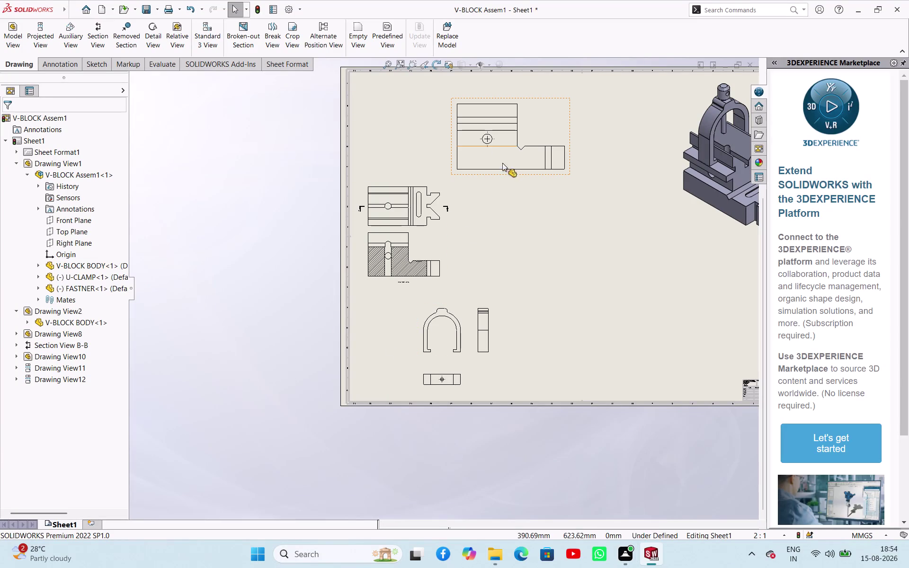
Move the top view to the upper left and adjust the section view below it.
drag(569, 176, 472, 157)
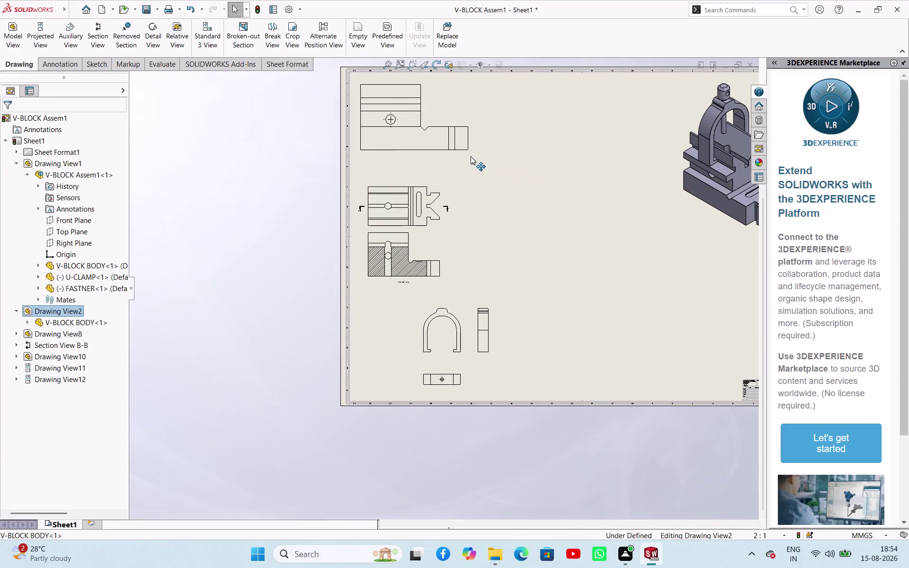
drag(471, 156, 465, 154)
drag(443, 282, 450, 267)
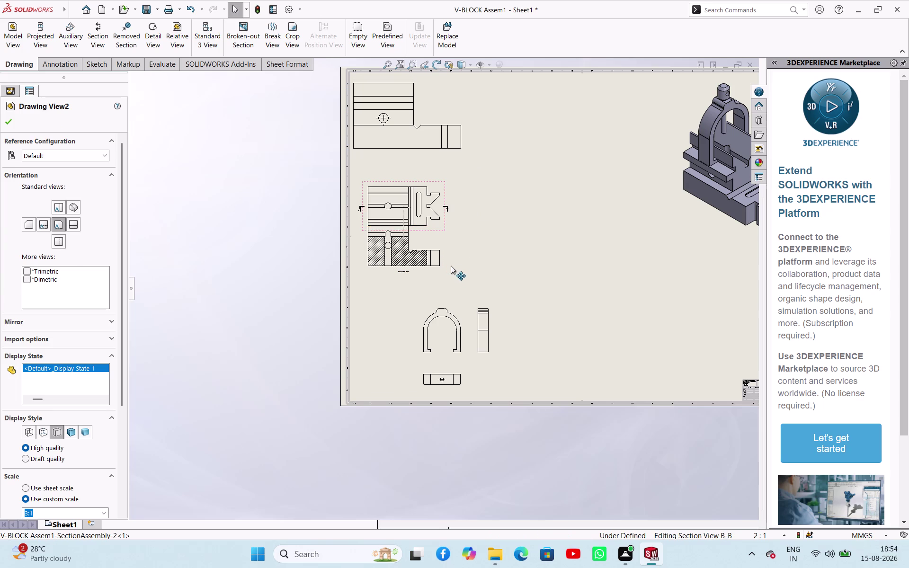
drag(450, 268, 450, 286)
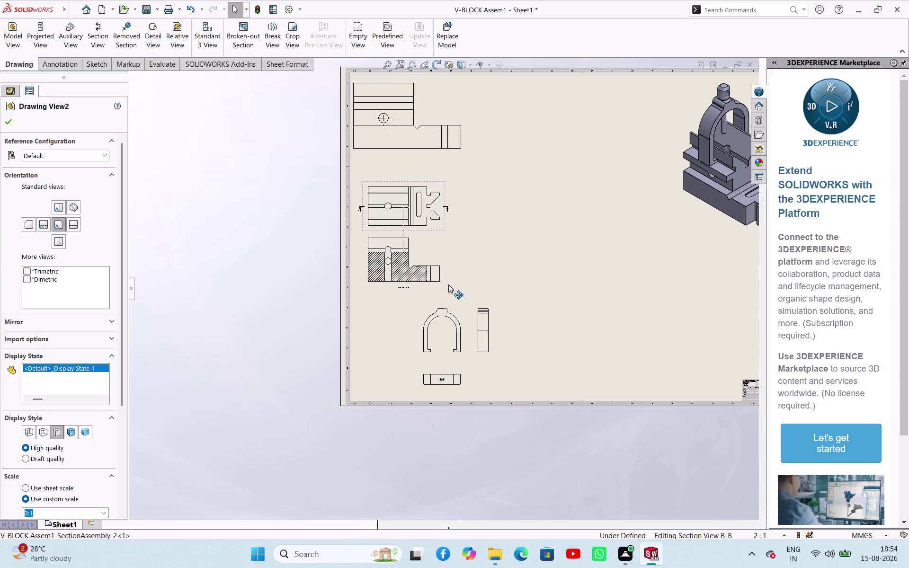
drag(449, 286, 448, 282)
drag(445, 224, 444, 218)
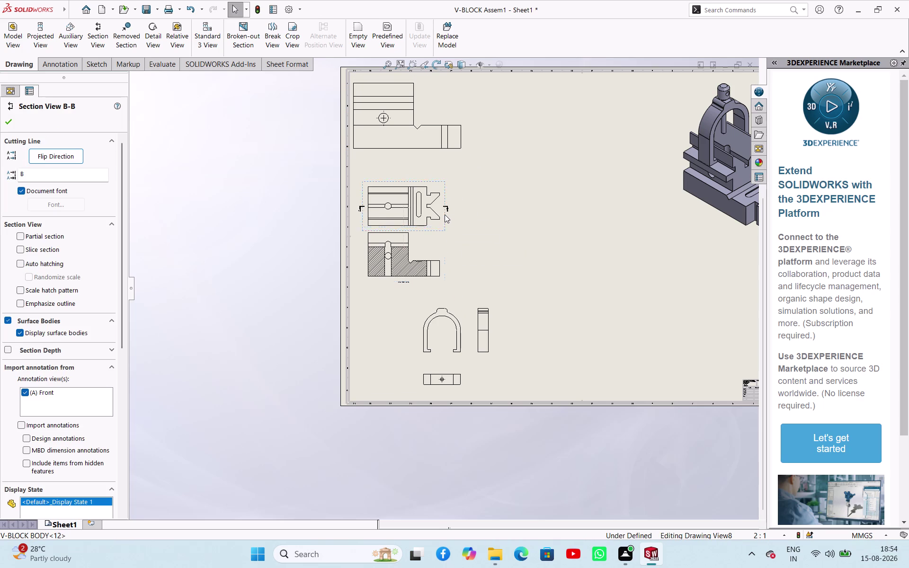
Stack the bracketed and section views under the top view in an aligned left column.
drag(444, 217, 443, 190)
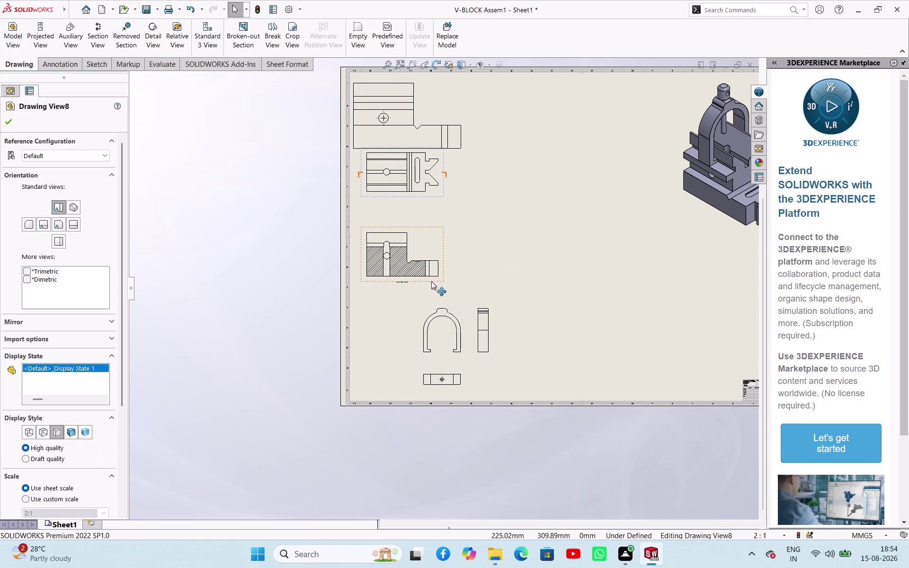
drag(445, 280, 441, 249)
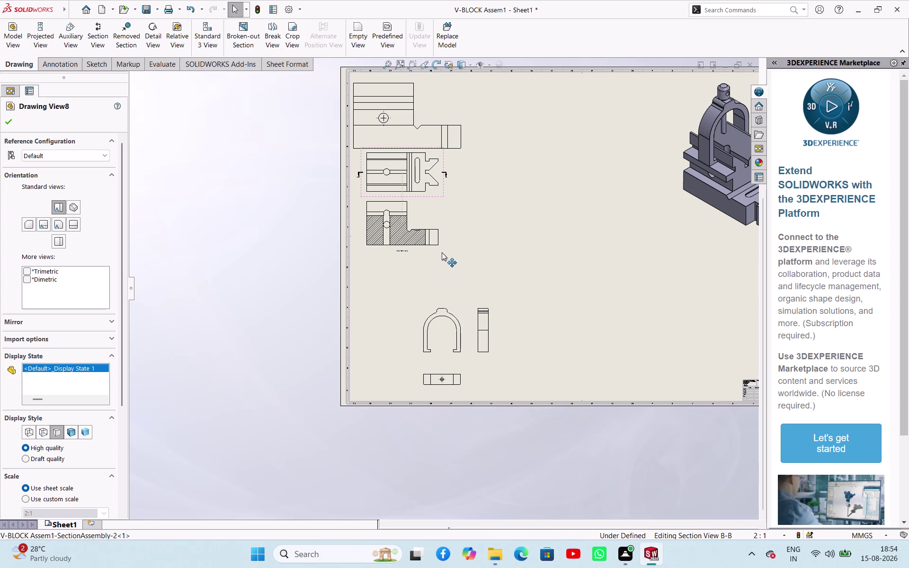
drag(442, 248, 443, 254)
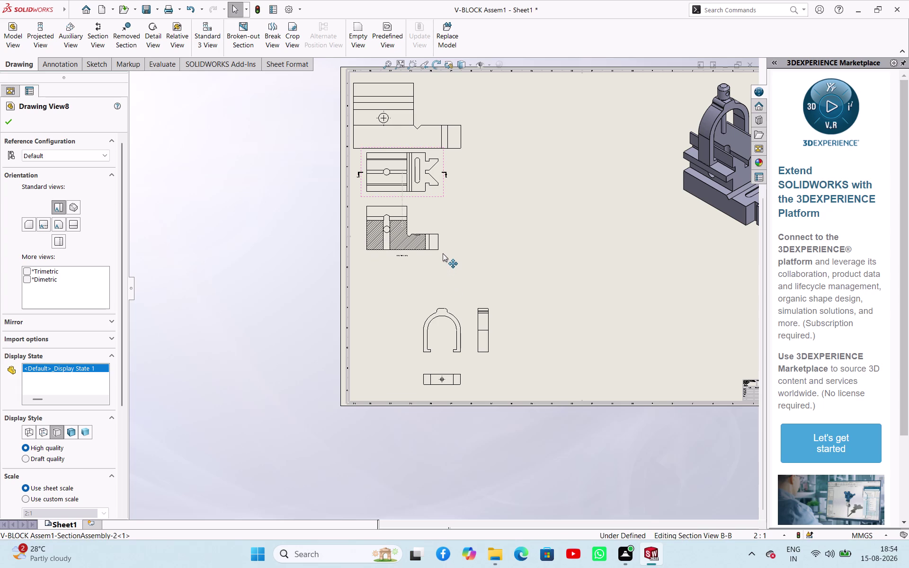
drag(442, 254, 442, 253)
drag(447, 195, 440, 191)
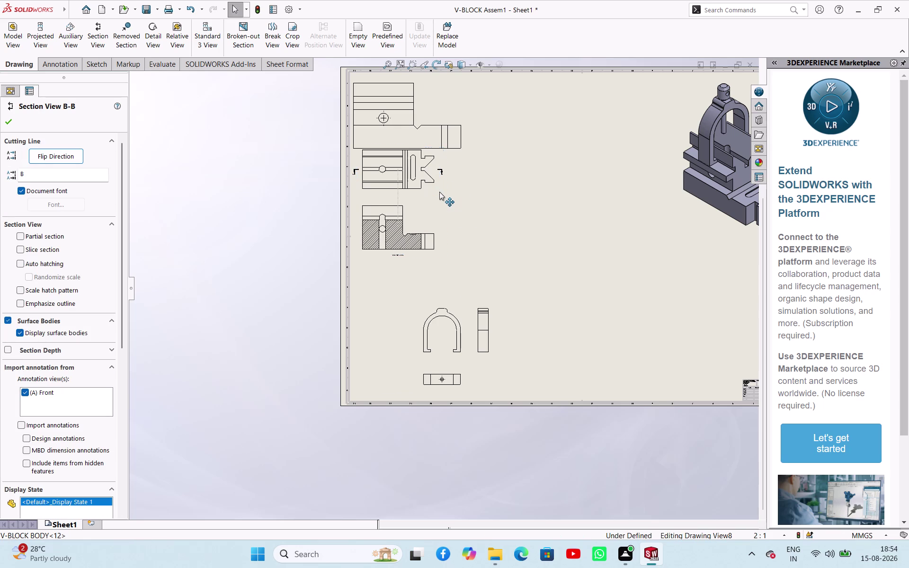
drag(441, 192, 435, 194)
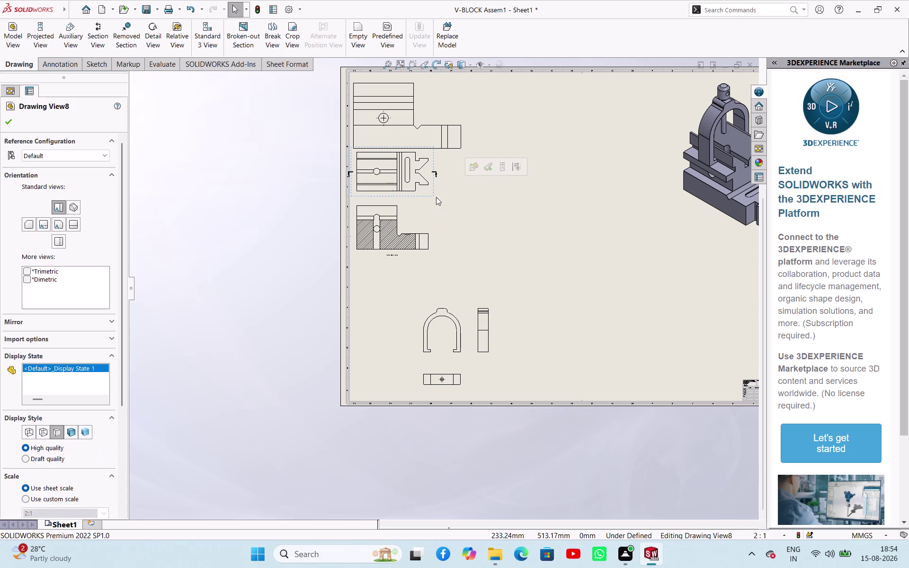
drag(436, 191, 446, 190)
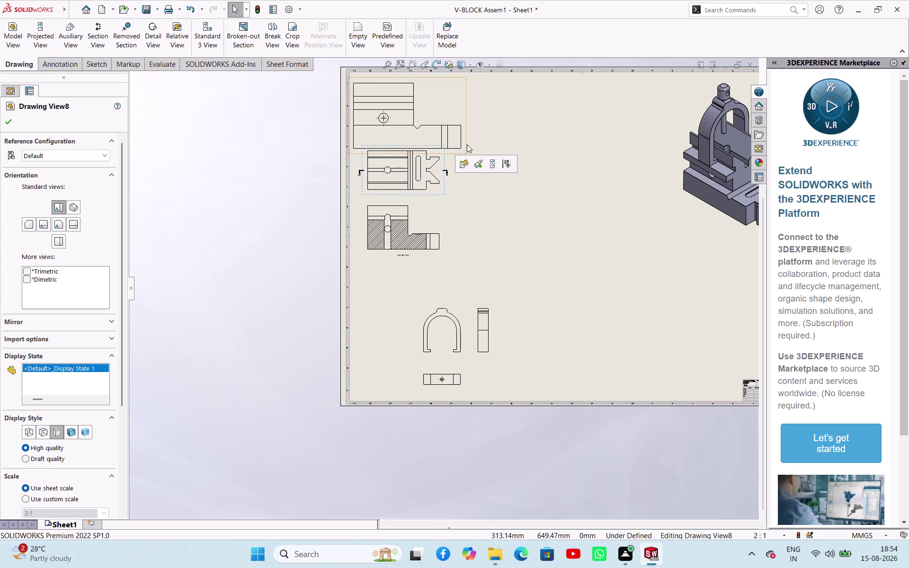
drag(467, 144, 481, 141)
drag(463, 356, 462, 351)
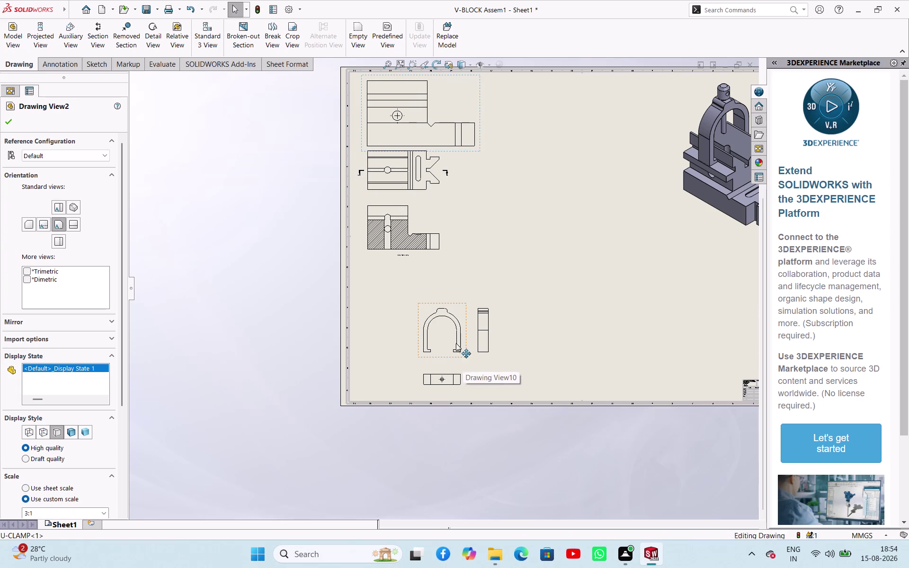
Move the U-clamp front, bottom and side views up beneath the section view.
drag(462, 351, 410, 310)
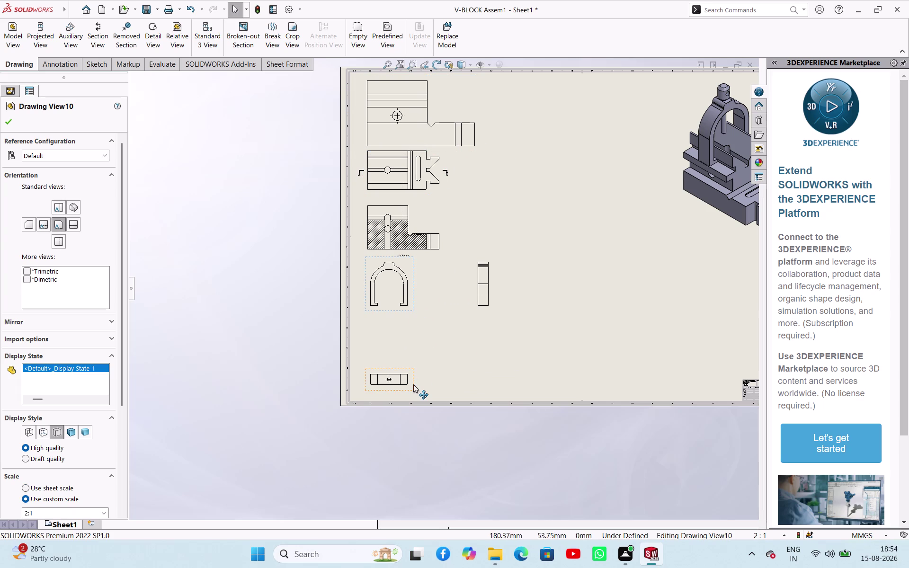
drag(414, 384, 422, 331)
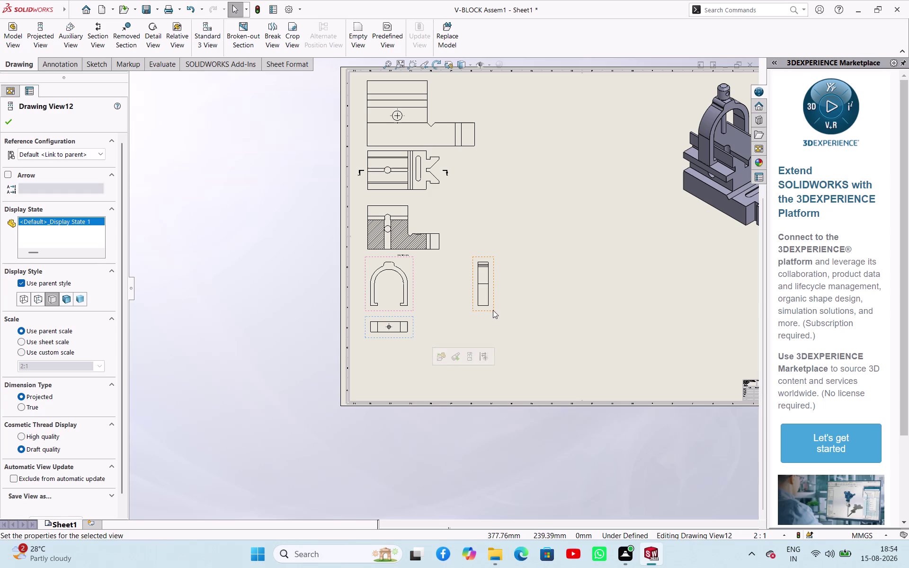
drag(493, 310, 439, 314)
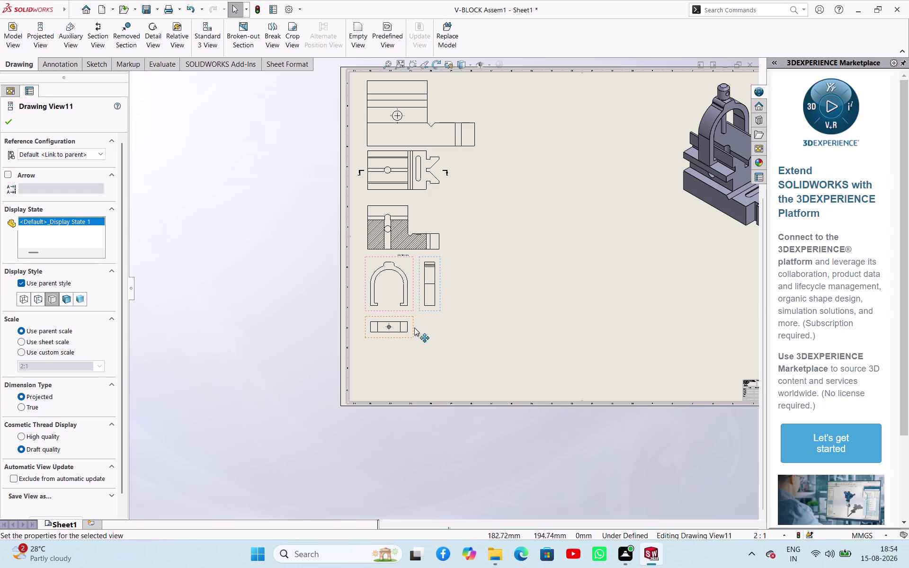
drag(414, 328, 412, 343)
click(412, 369)
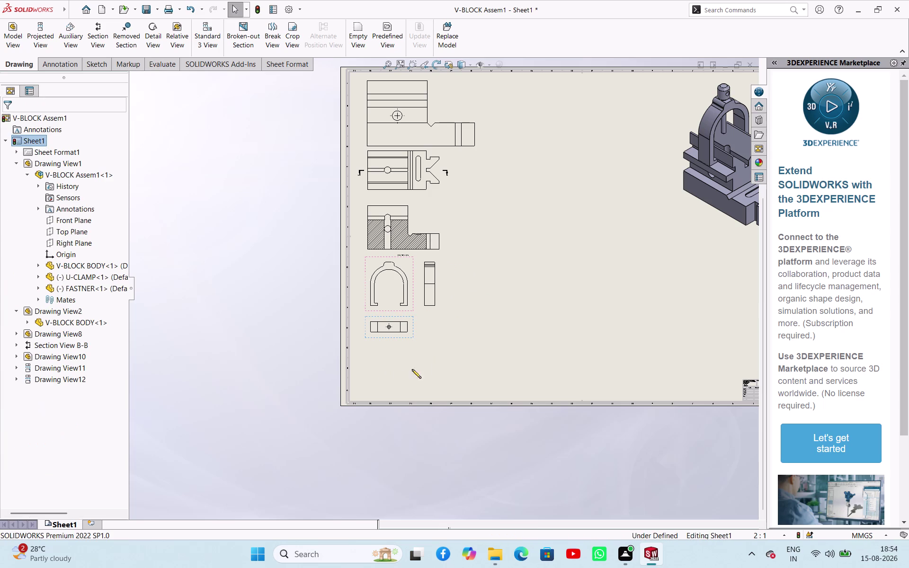
Start a new model view from the FASTNER part file.
click(19, 48)
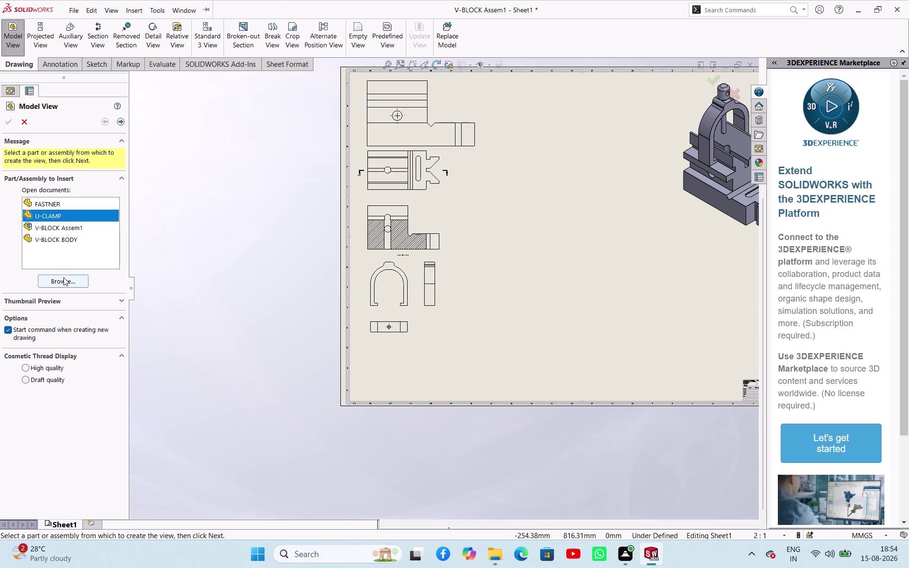
click(63, 277)
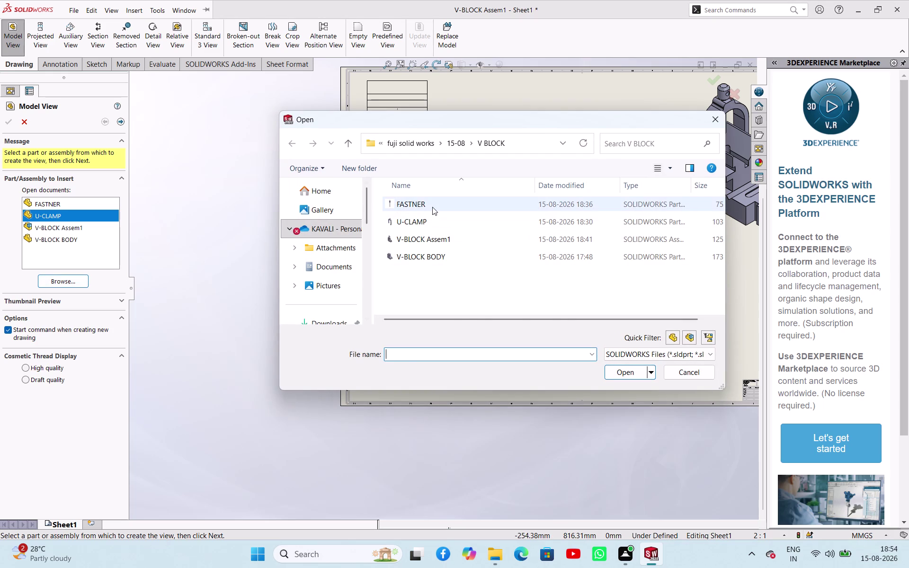
click(432, 207)
click(615, 374)
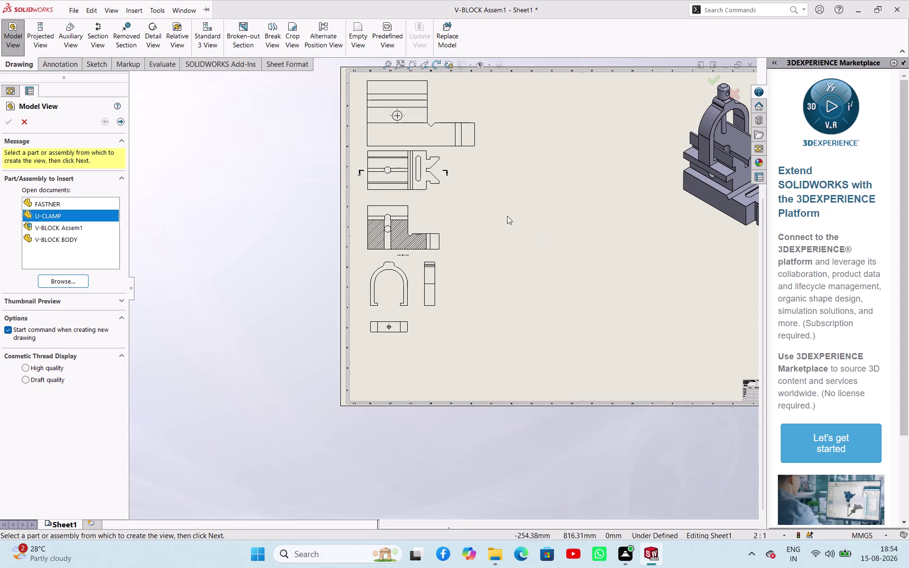
Place the FASTNER front view and a projected end view, then move them higher.
click(513, 233)
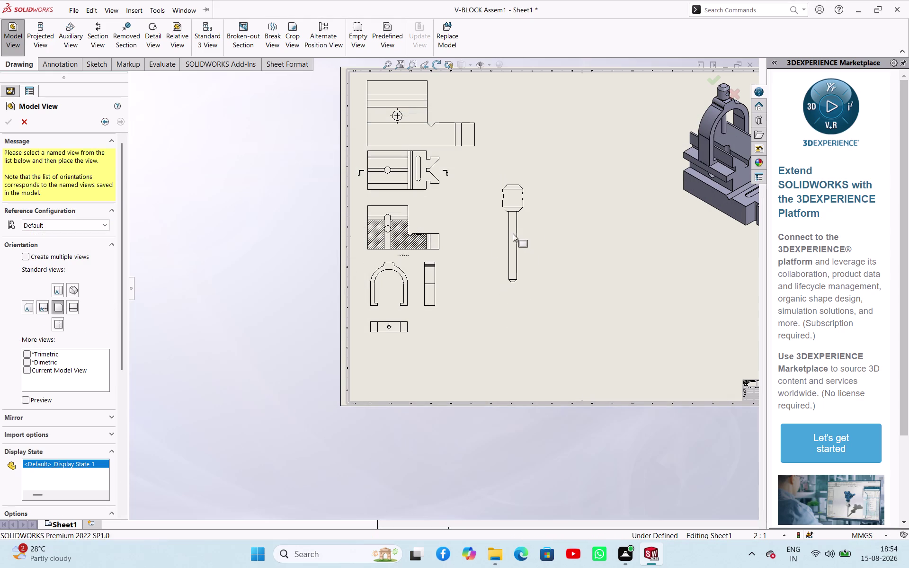
click(512, 308)
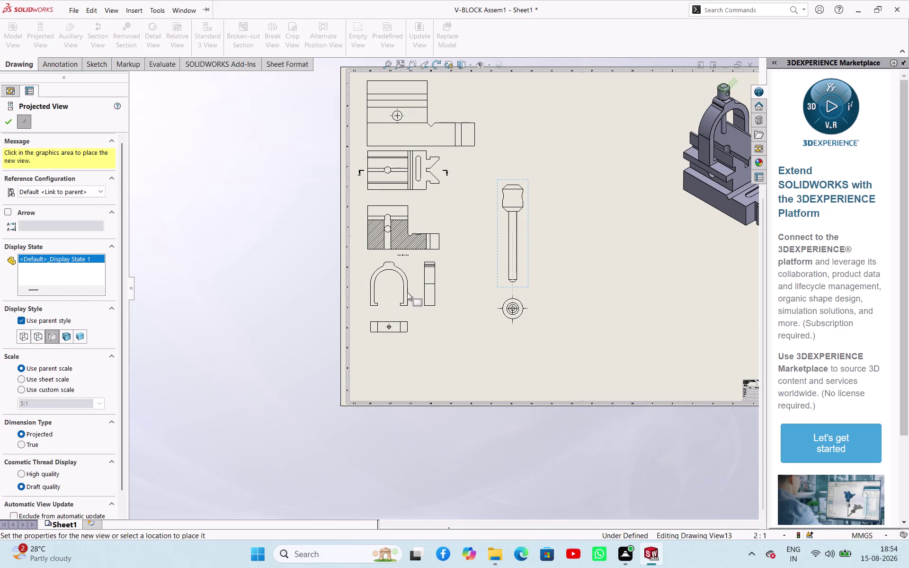
click(7, 123)
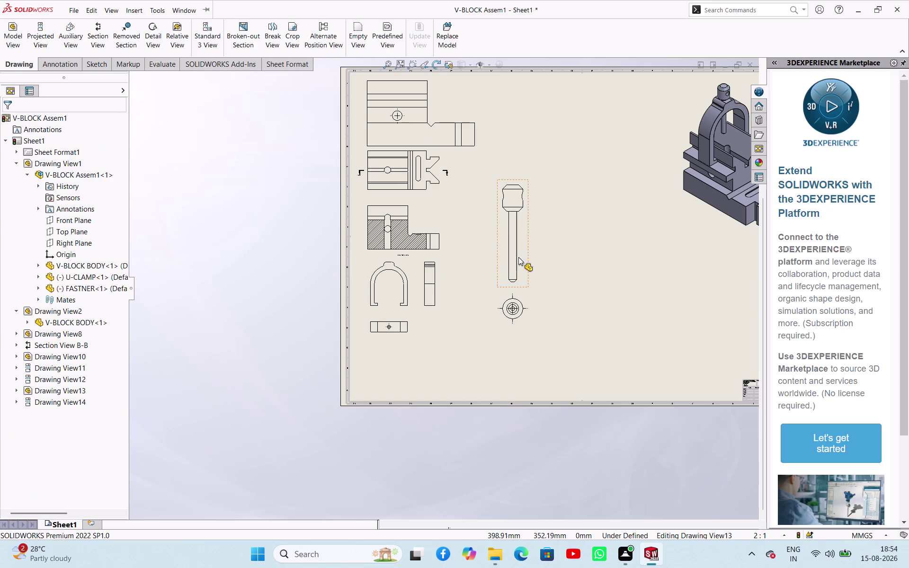
drag(528, 258, 549, 169)
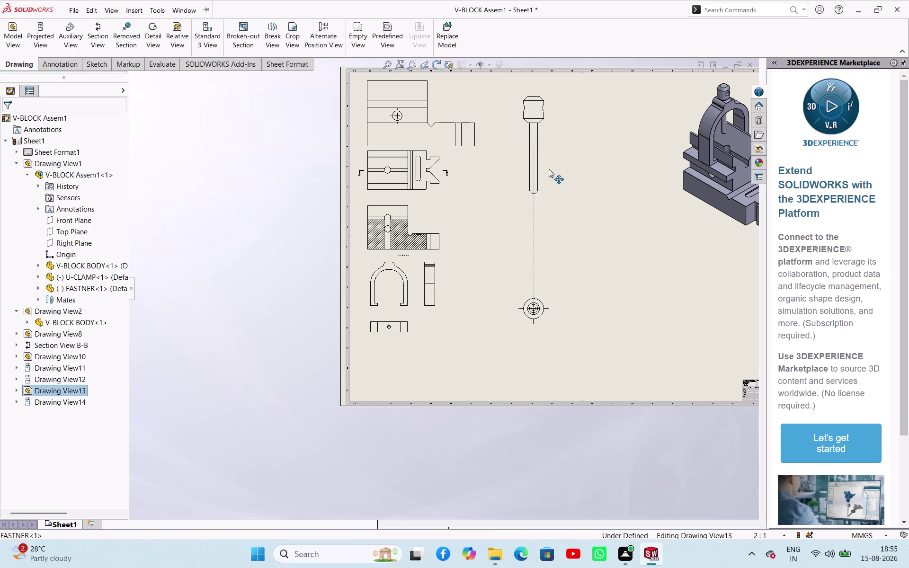
Shift the fastener views right and lower the U-clamp bottom view.
drag(548, 169, 569, 170)
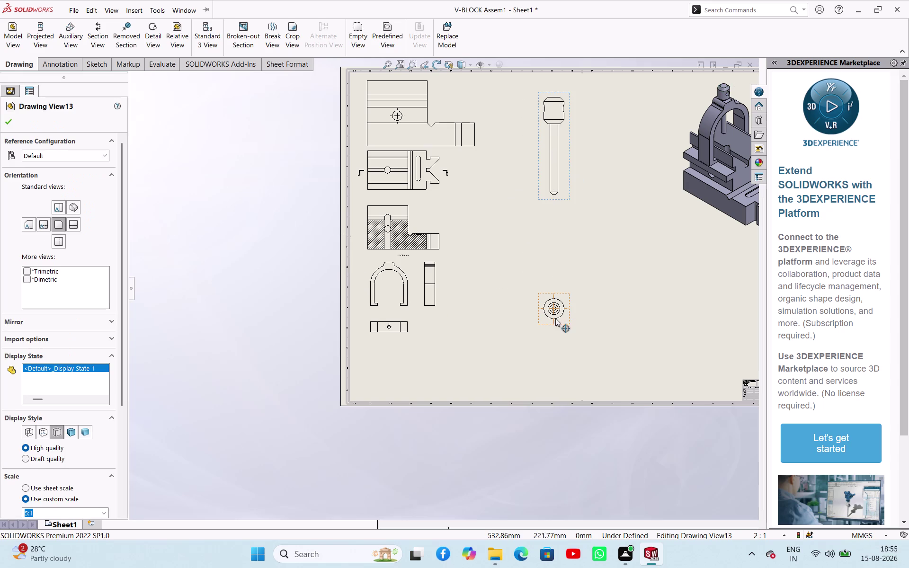
drag(568, 324, 591, 245)
drag(412, 335, 415, 363)
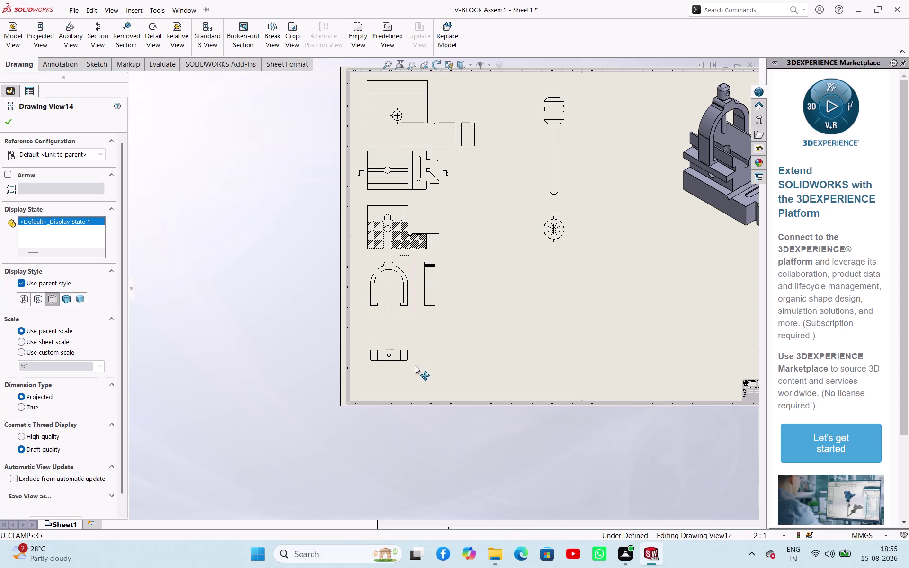
drag(415, 363, 417, 373)
drag(410, 308, 415, 326)
drag(414, 309, 419, 331)
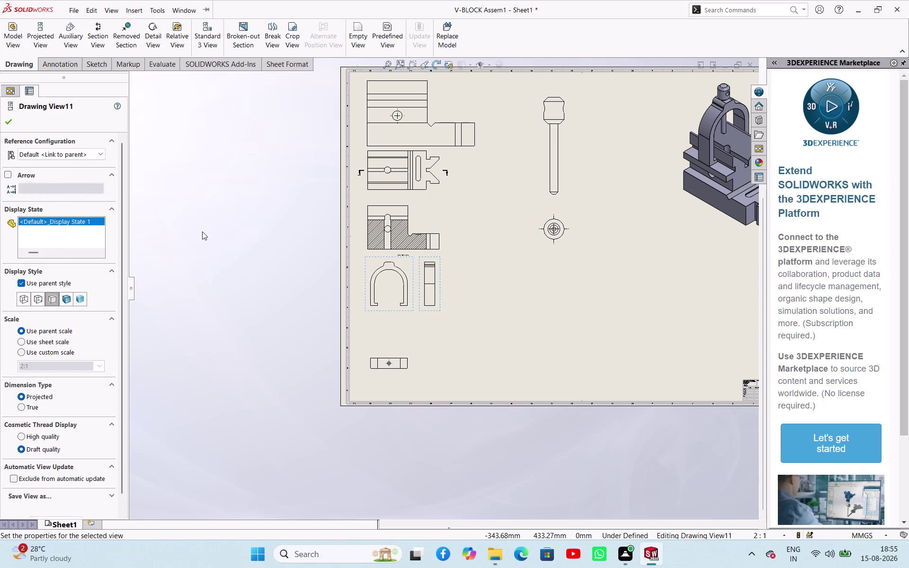
click(205, 233)
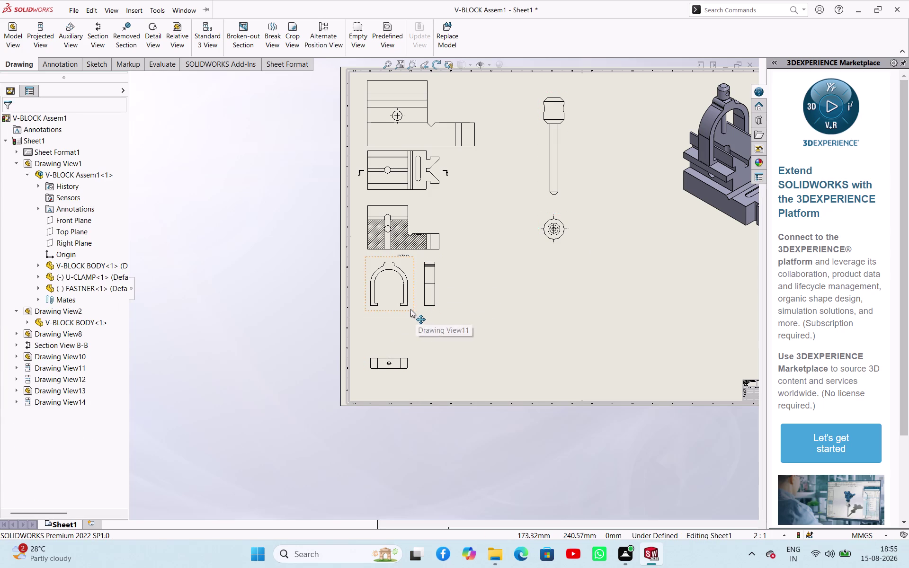
Lower the U-clamp views and realign the side view with the front view.
drag(409, 311, 415, 328)
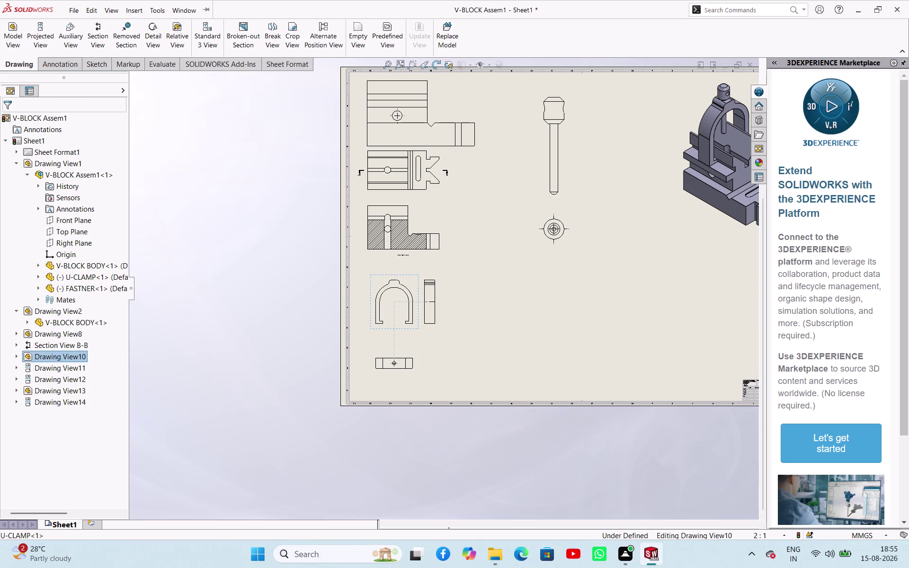
drag(440, 328, 450, 329)
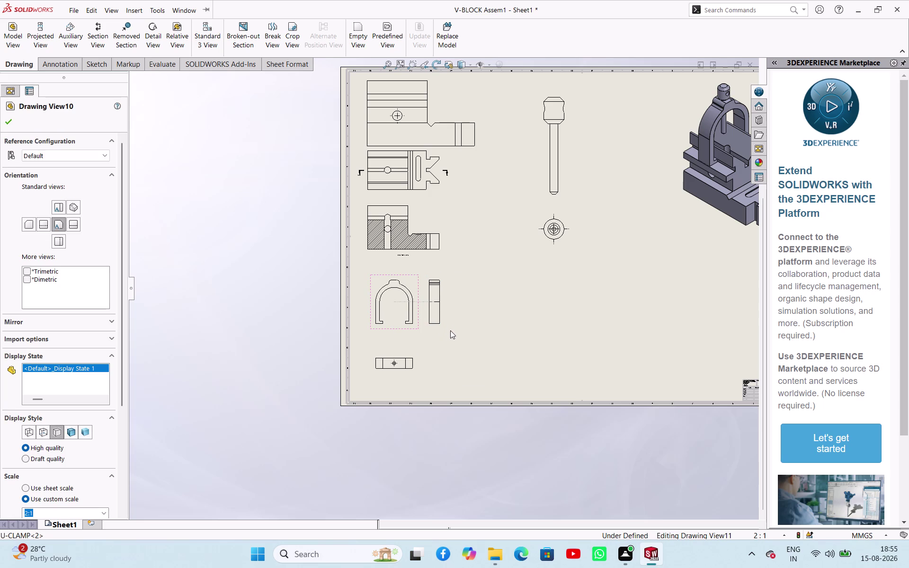
drag(449, 330, 469, 337)
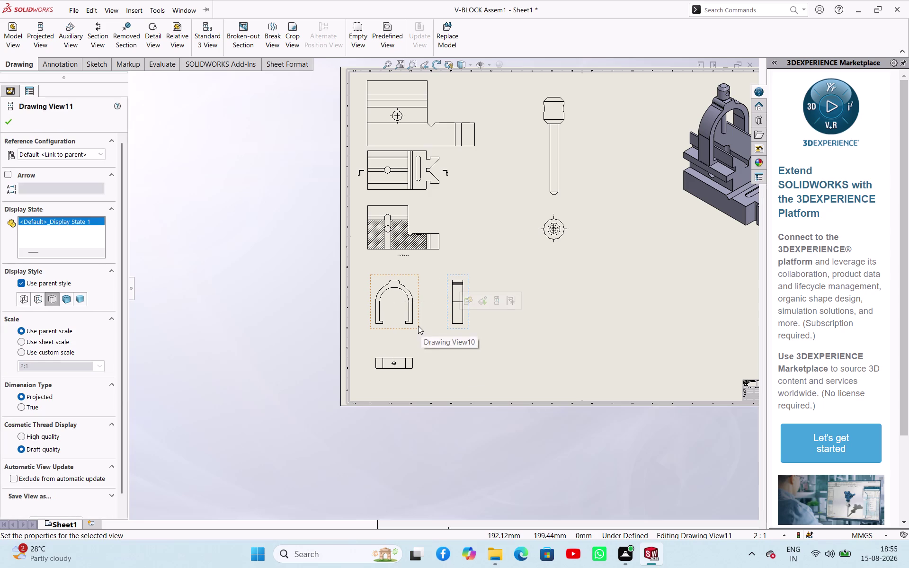
drag(418, 325, 434, 329)
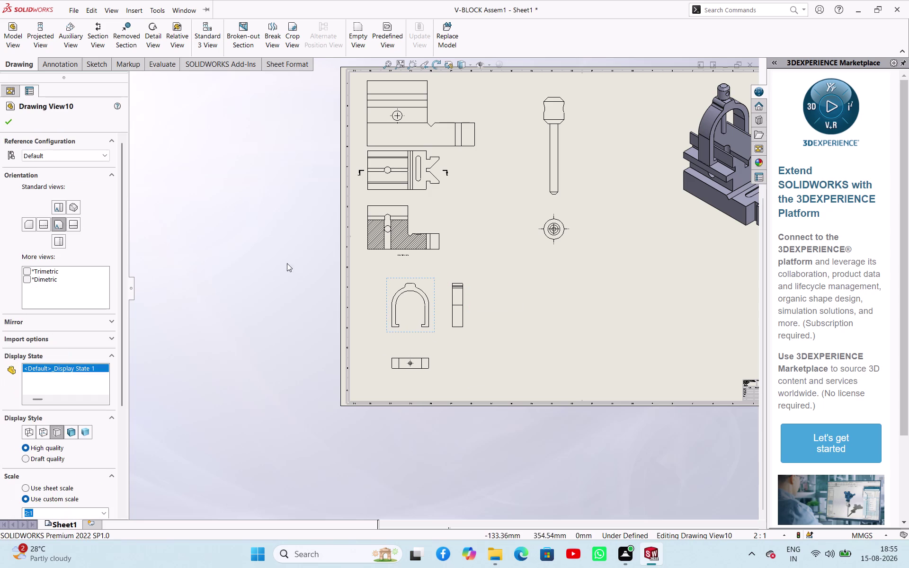
click(288, 249)
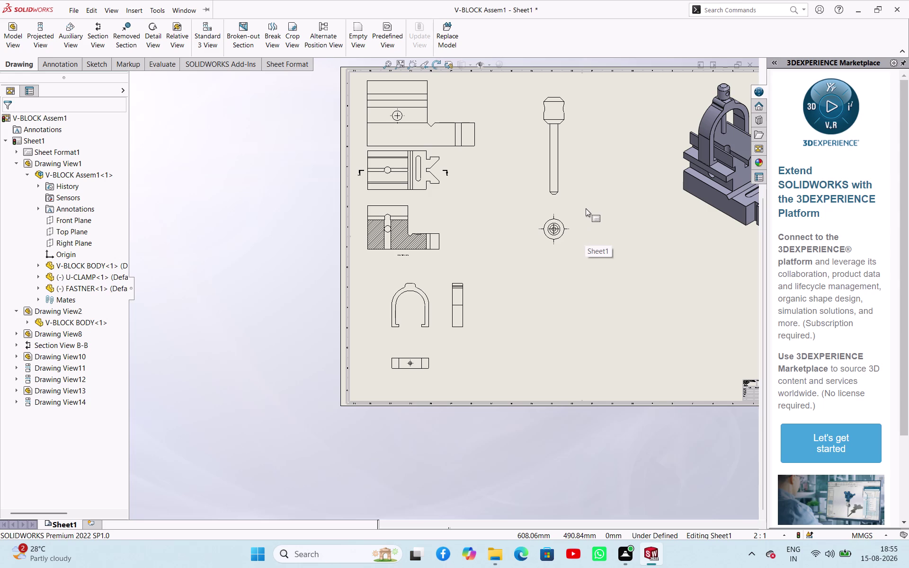
Align the fastener top and end views, and narrow the Marketplace side panel.
click(601, 182)
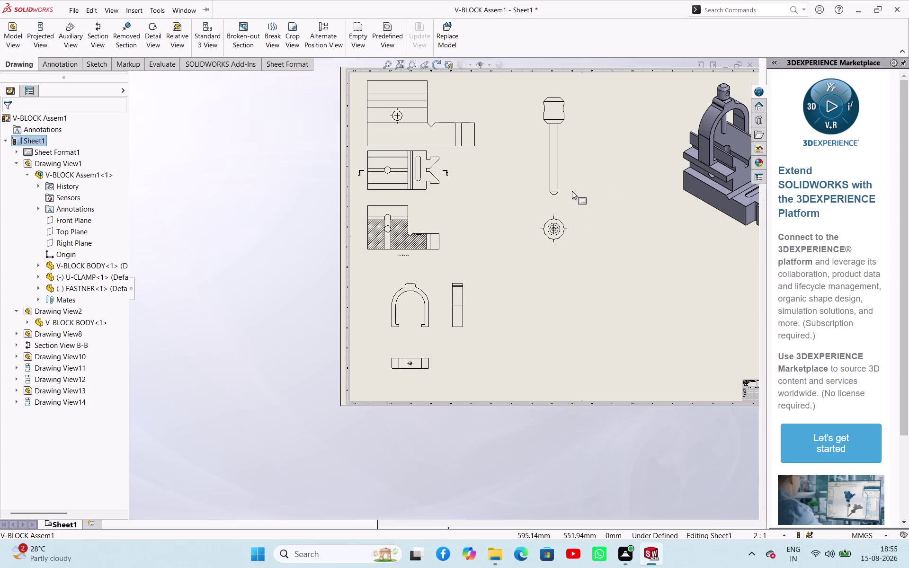
drag(571, 193, 566, 190)
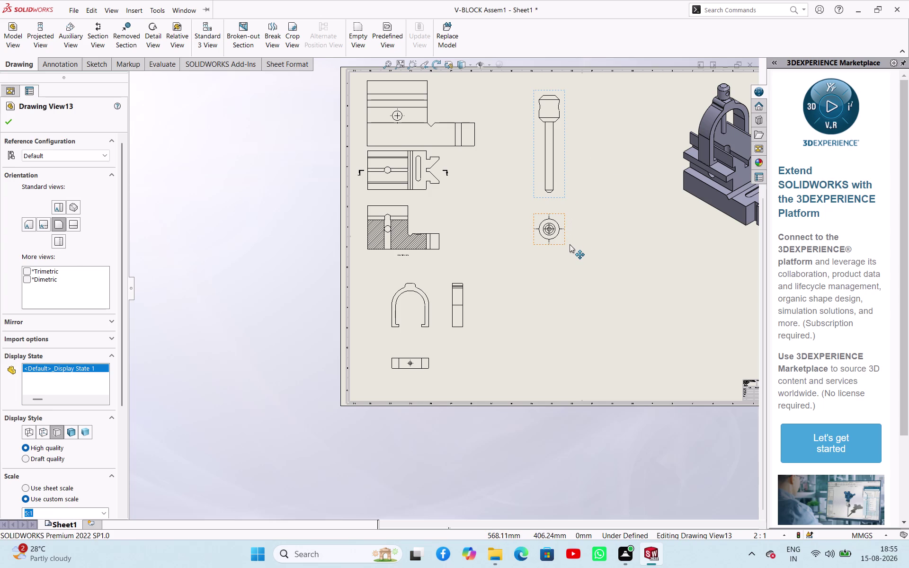
drag(567, 245, 557, 244)
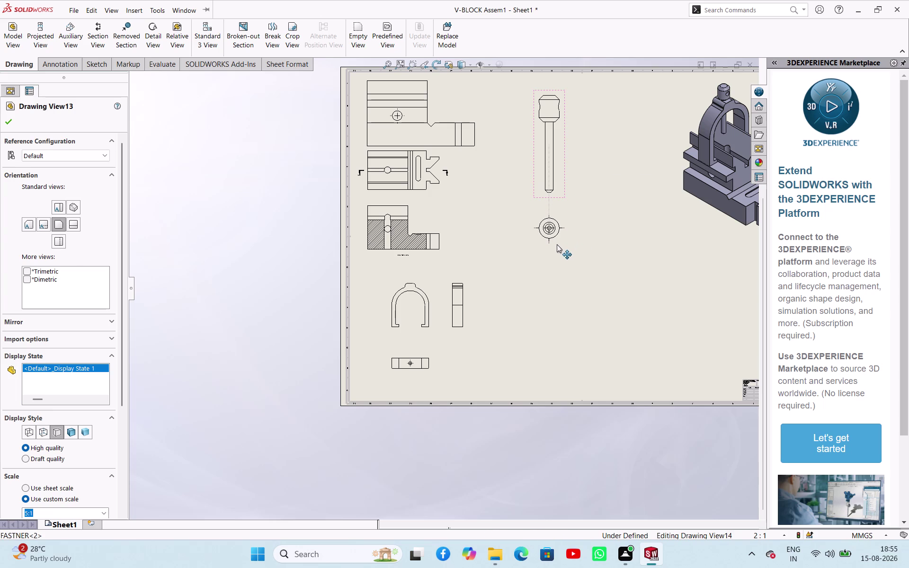
drag(556, 244, 553, 242)
click(617, 252)
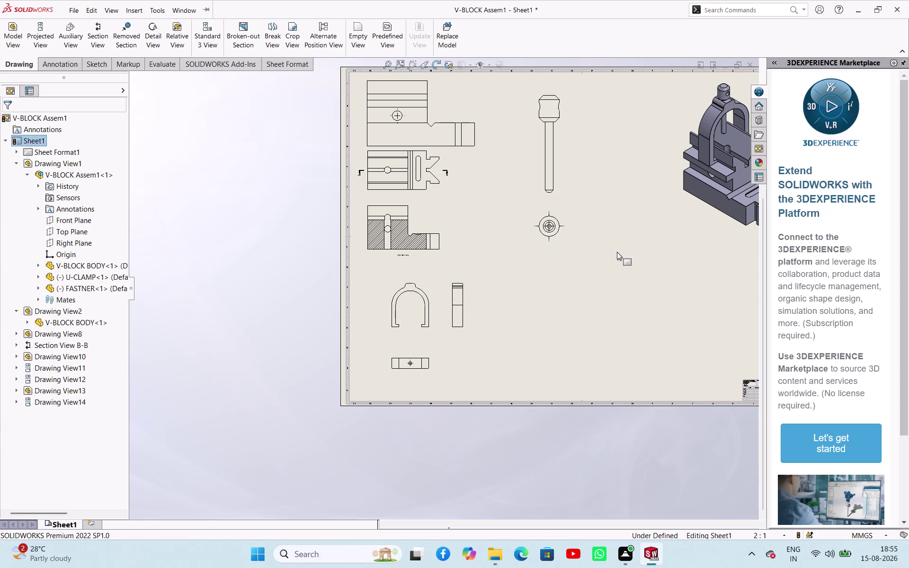
drag(767, 282, 890, 301)
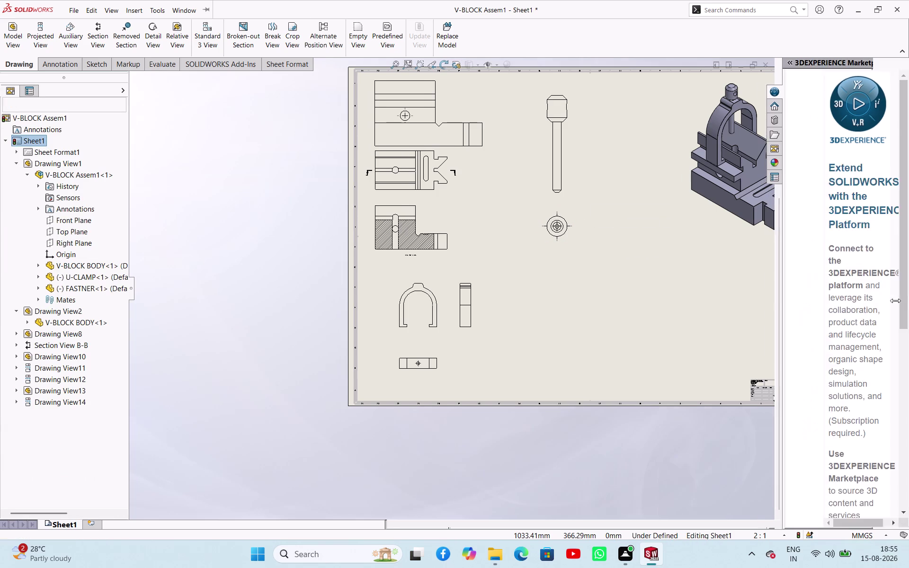
Collapse the 3DEXPERIENCE Marketplace panel and zoom out to show the entire sheet.
drag(891, 301, 908, 298)
drag(726, 293, 684, 316)
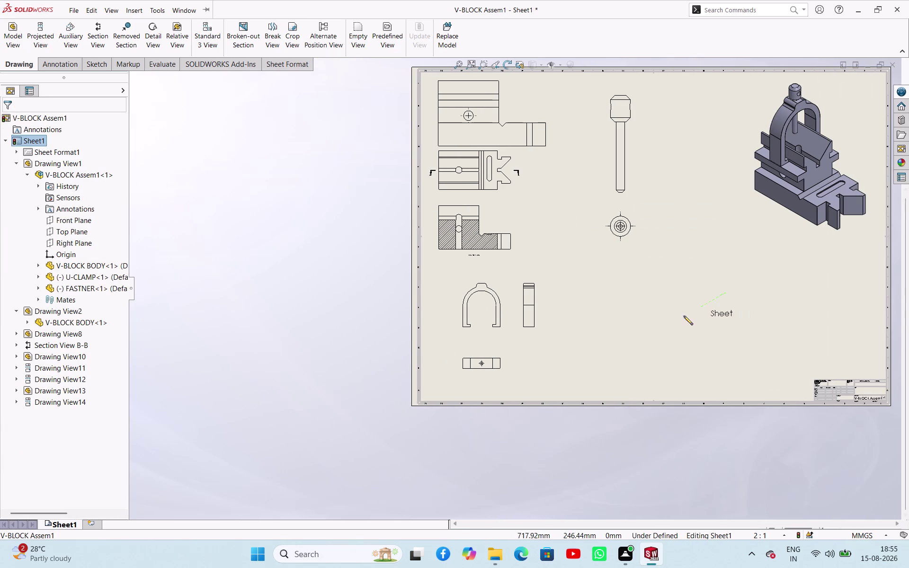
drag(684, 316, 644, 333)
scroll(down, 3)
scroll(up, 3)
scroll(down, 3)
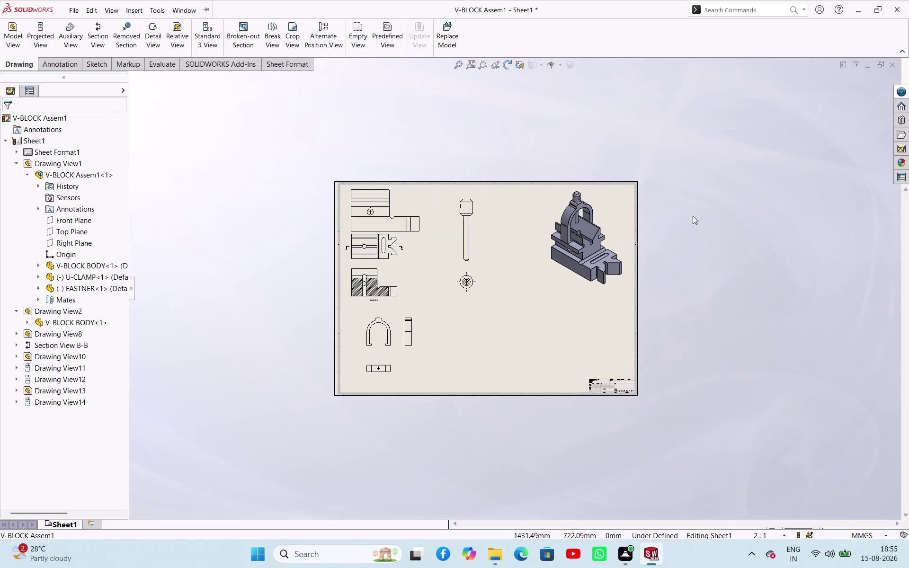
scroll(down, 3)
scroll(down, 3)
scroll(down, 3)
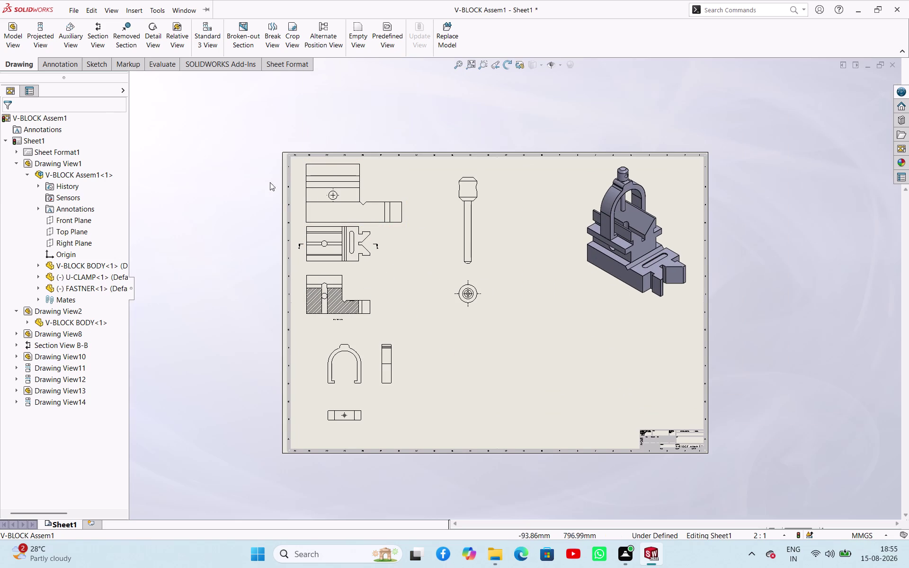
drag(366, 418, 373, 427)
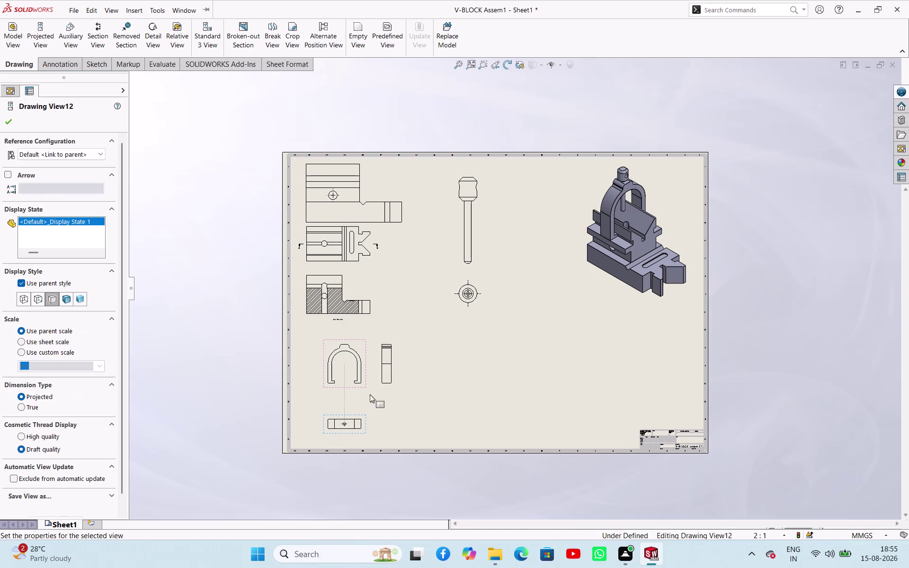
Lower the U-clamp front and side views to sit just above their bottom view.
drag(365, 388, 368, 403)
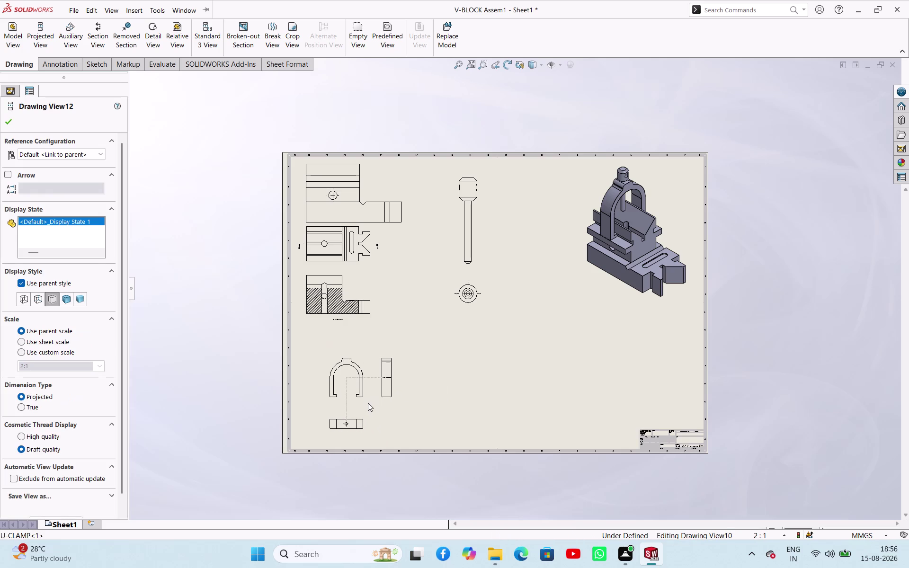
drag(368, 403, 368, 405)
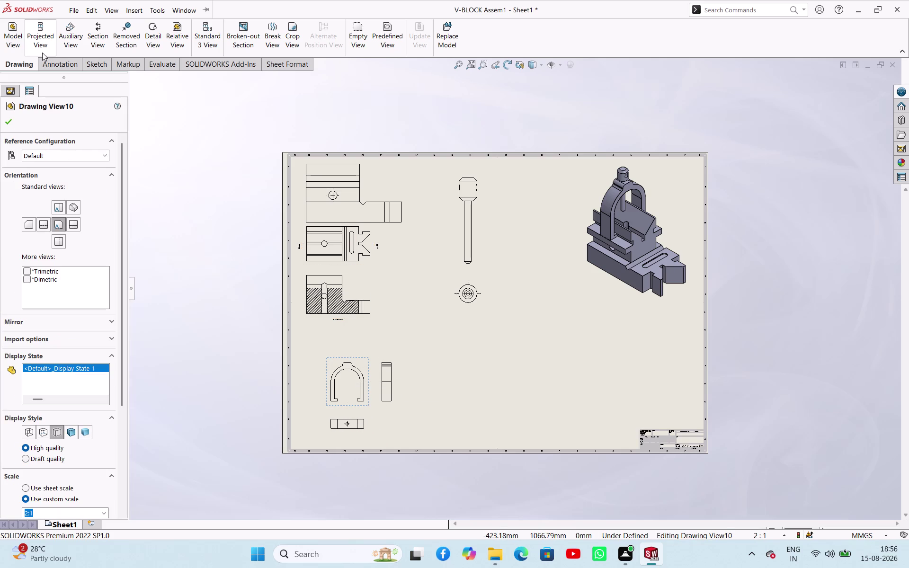
click(3, 123)
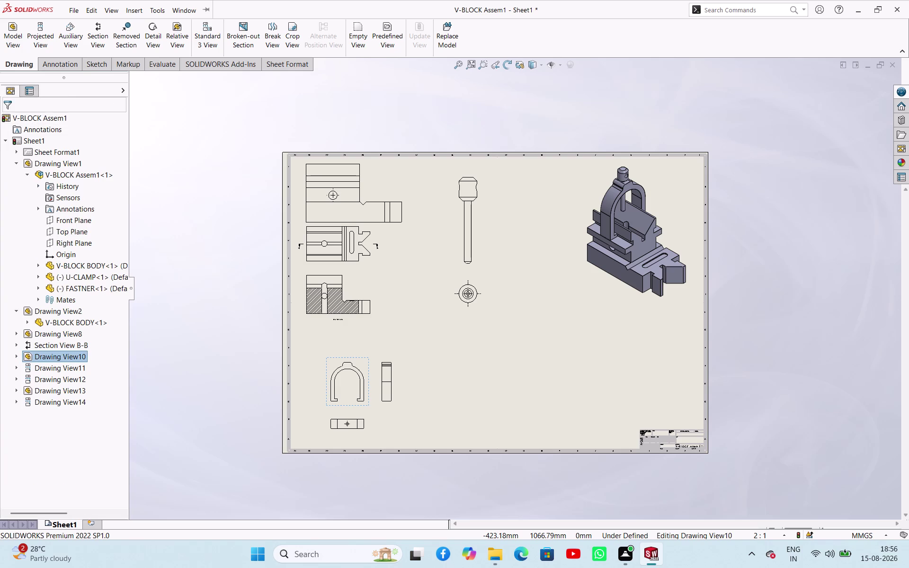
Dimension the top edge of the upper-left view at 50 mm with Smart Dimension.
click(55, 63)
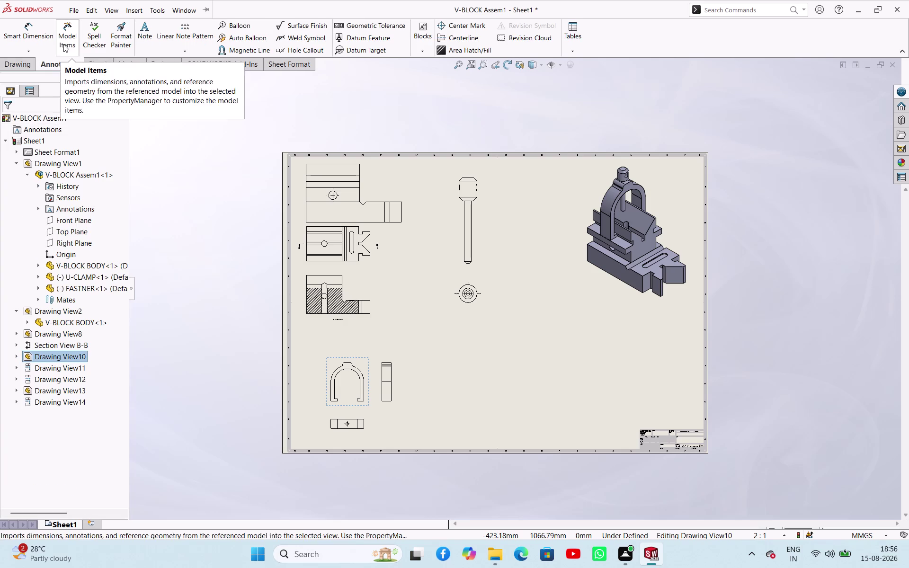
click(35, 34)
scroll(down, 3)
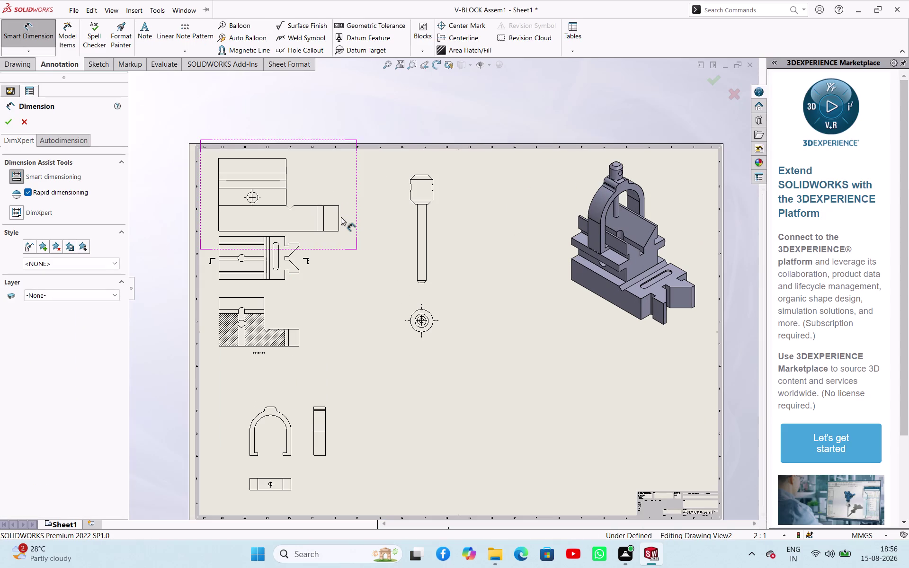
scroll(up, 3)
scroll(down, 3)
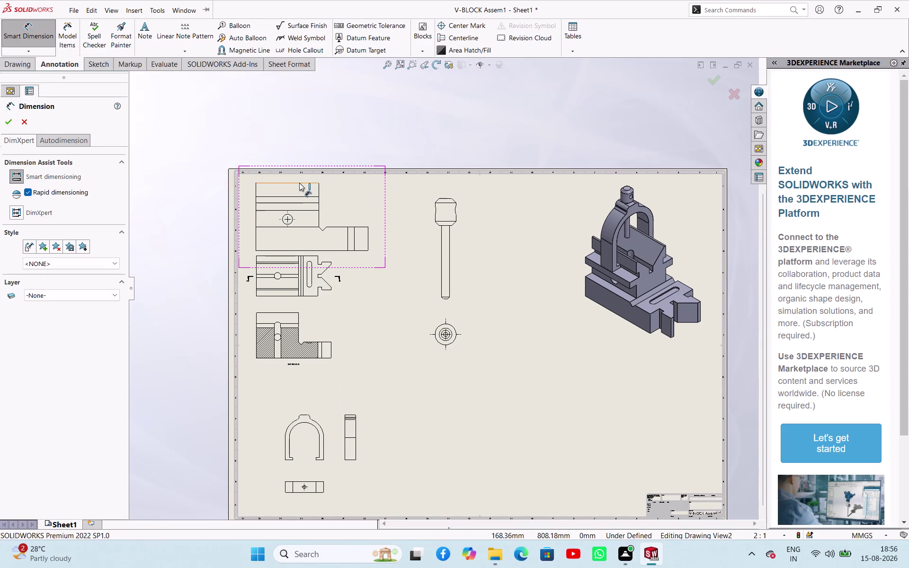
click(299, 183)
click(360, 191)
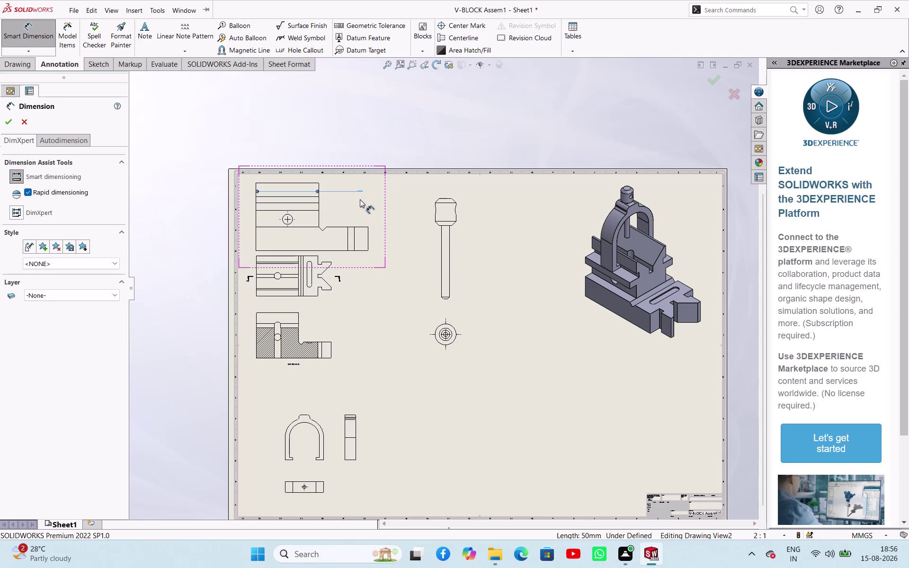
scroll(down, 3)
scroll(down, 3)
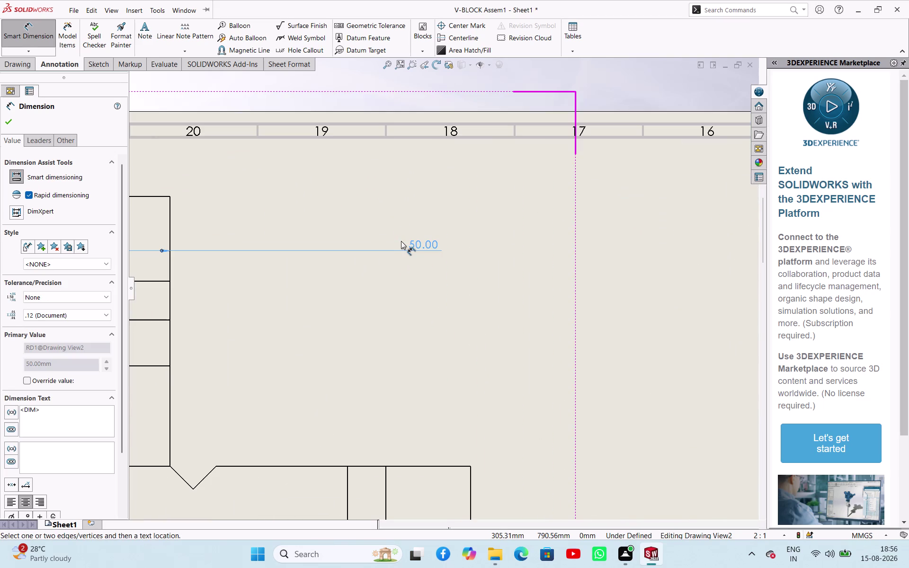
scroll(down, 3)
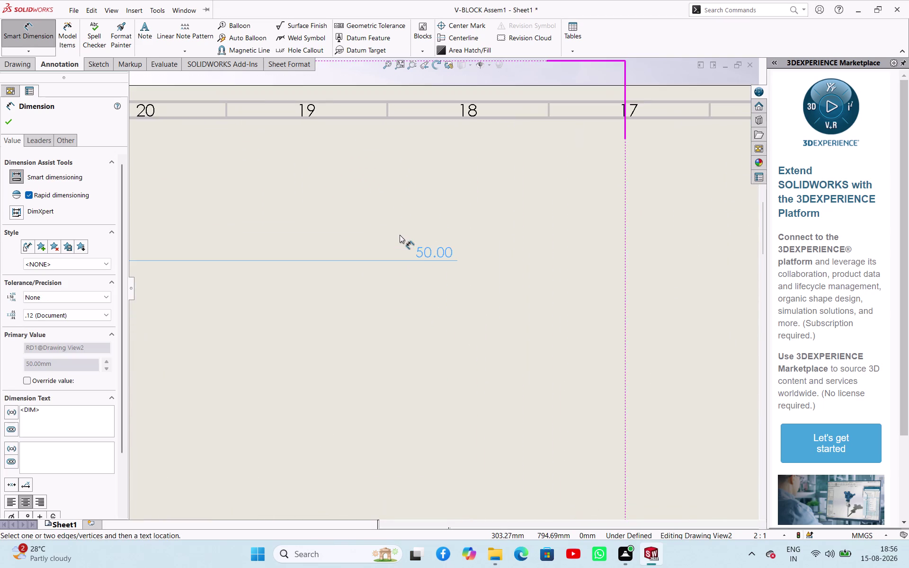
scroll(up, 3)
scroll(up, 3)
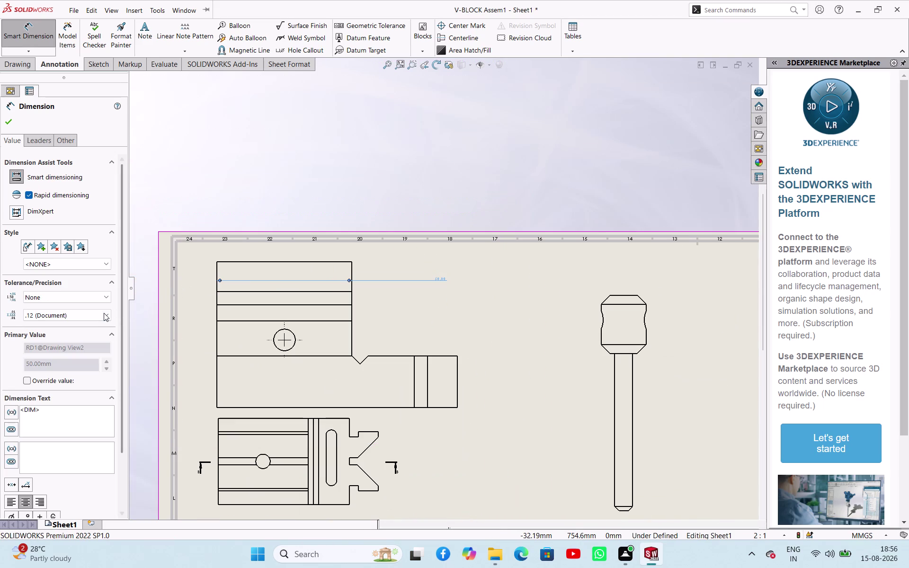
Set the 50 mm dimension's precision to .1 and review its value and style options.
click(104, 313)
click(91, 334)
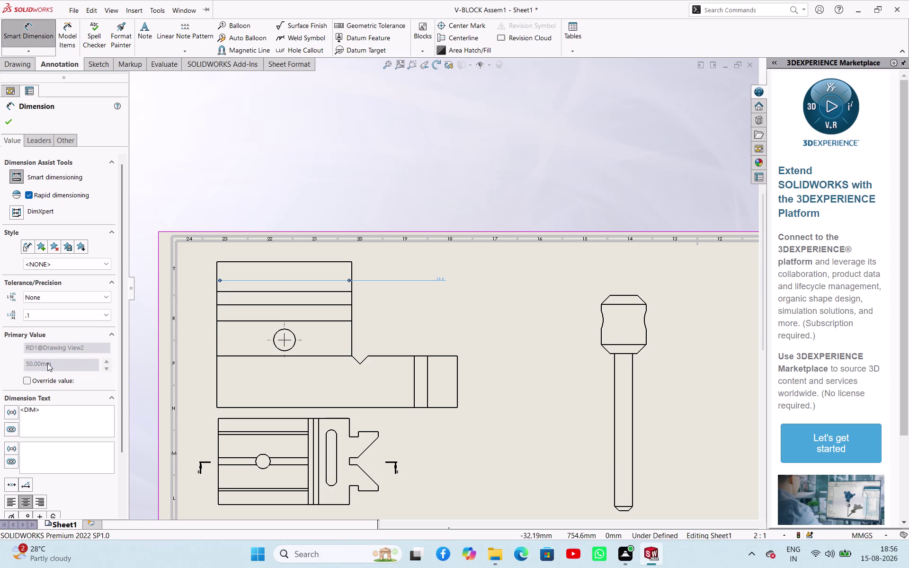
click(54, 381)
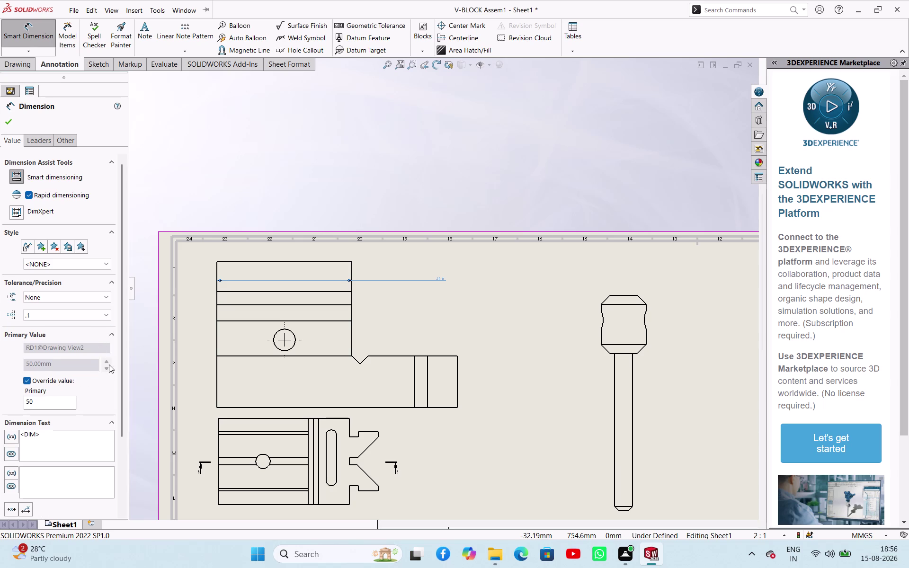
click(106, 364)
click(27, 379)
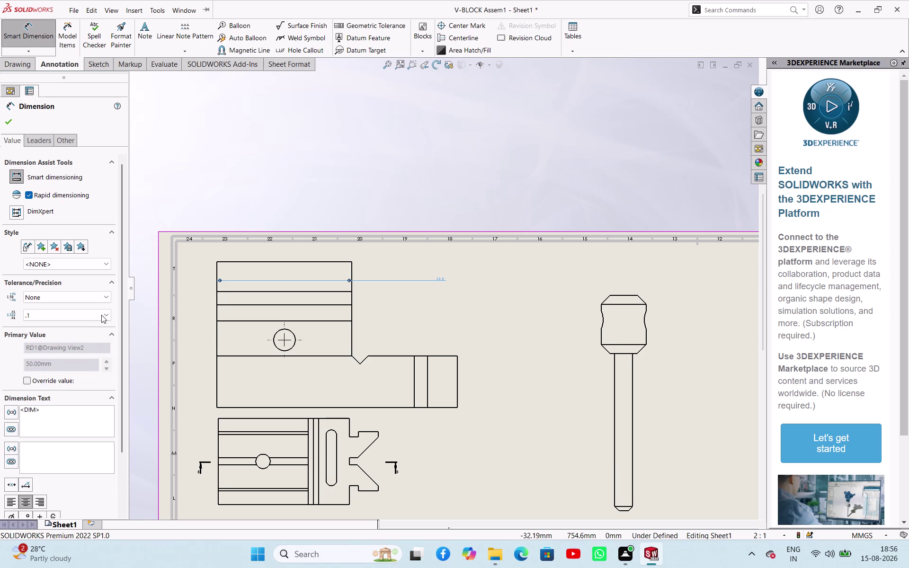
click(106, 263)
click(107, 264)
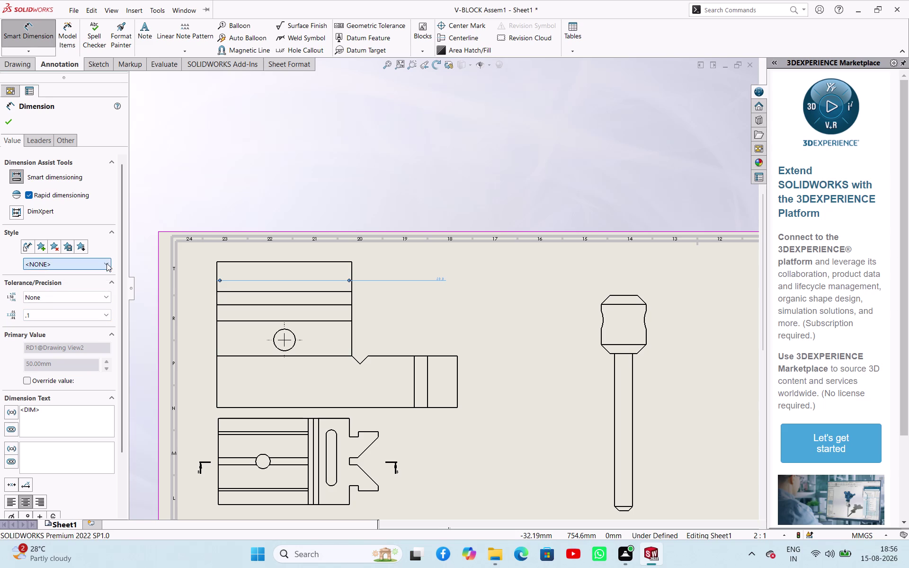
drag(120, 345, 129, 452)
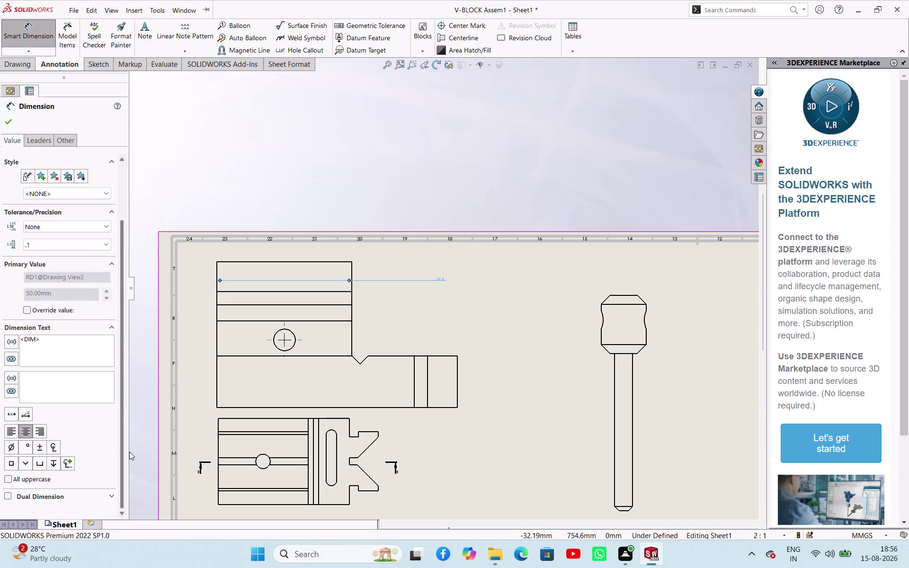
drag(129, 452, 131, 452)
click(112, 492)
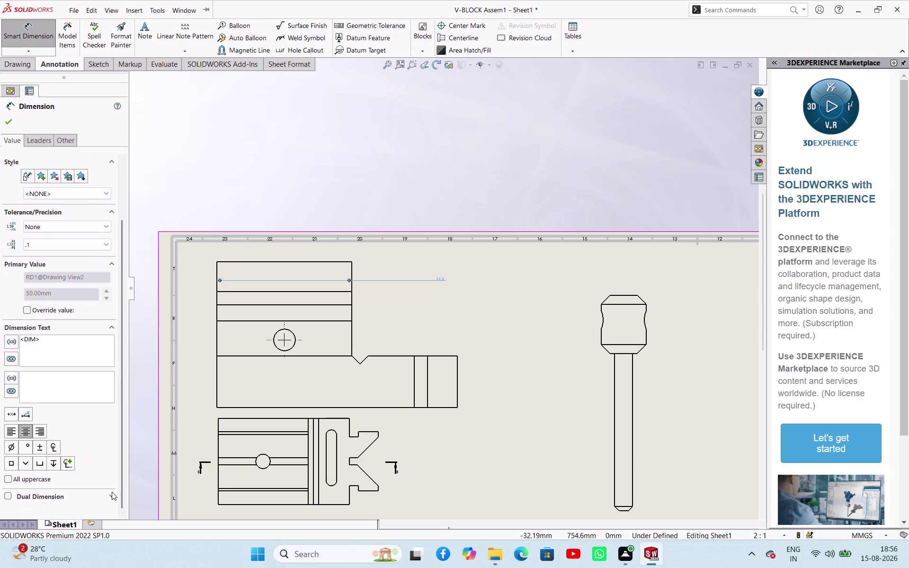
drag(120, 493, 156, 367)
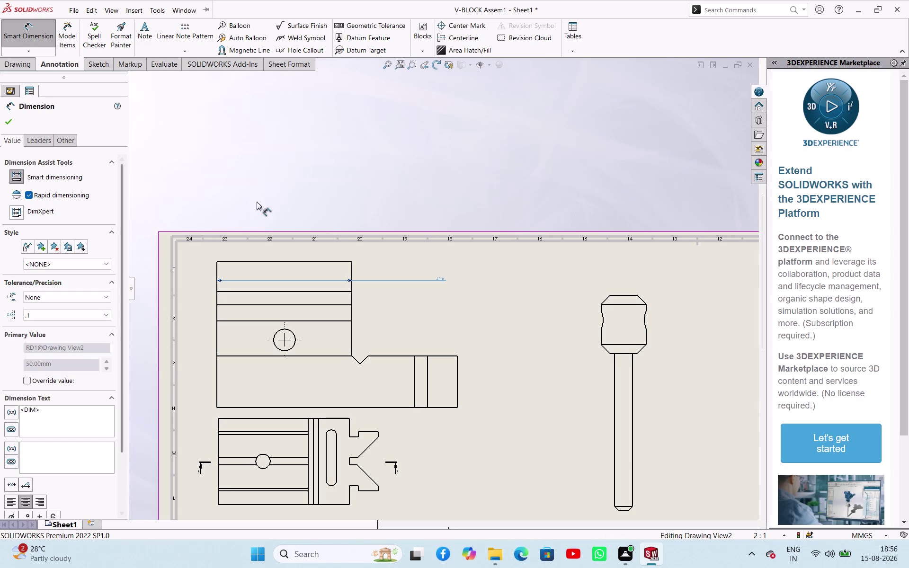
Add the front view's length, height, 89 width and 90° V-groove angle dimensions.
scroll(up, 3)
scroll(down, 3)
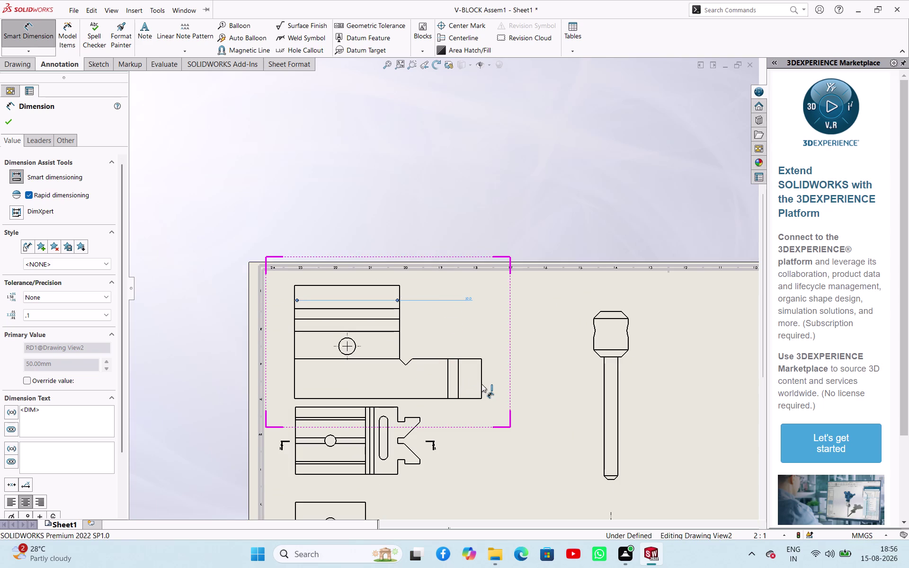
click(481, 384)
click(502, 391)
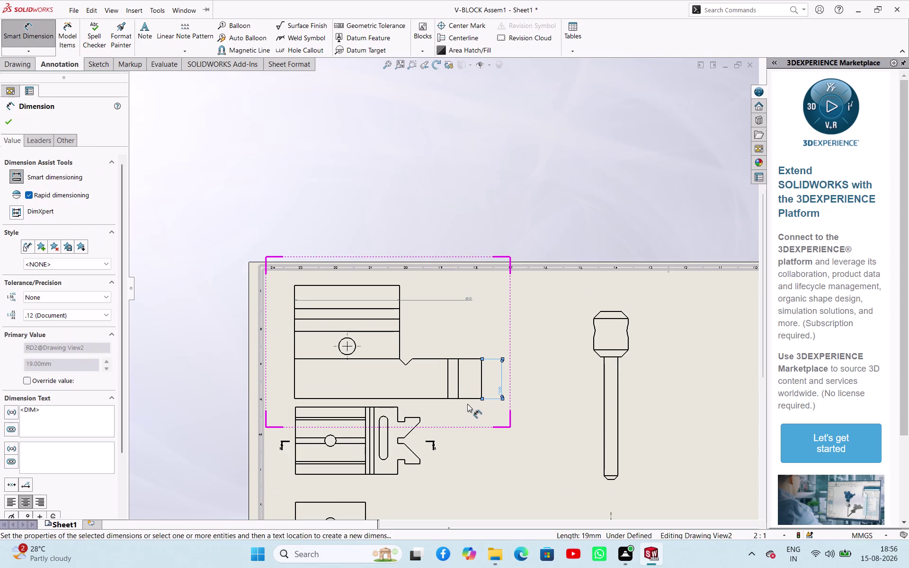
click(466, 398)
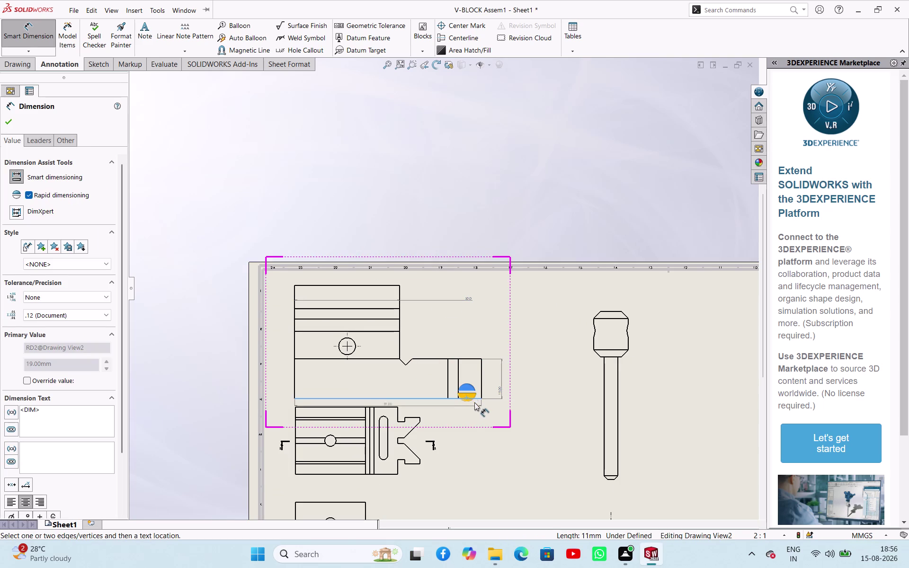
click(492, 405)
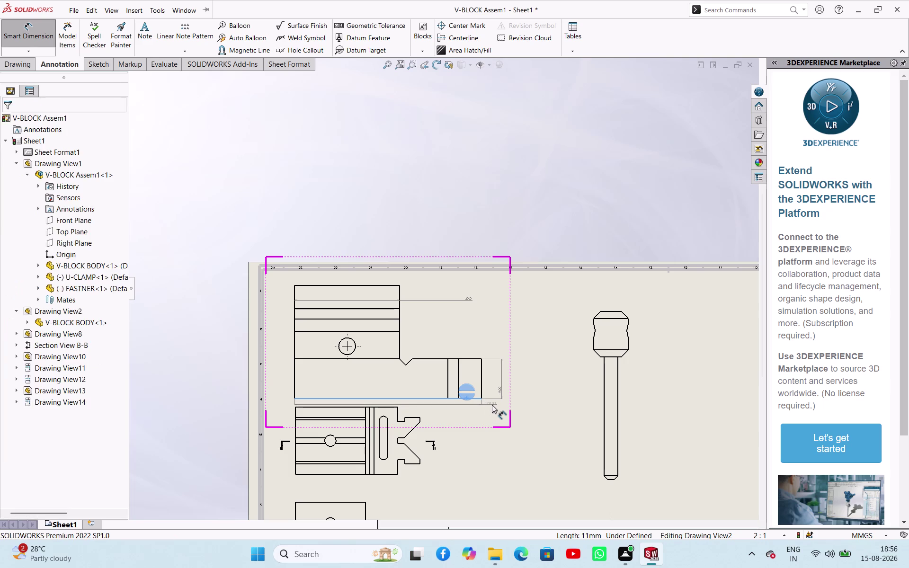
scroll(down, 3)
click(410, 422)
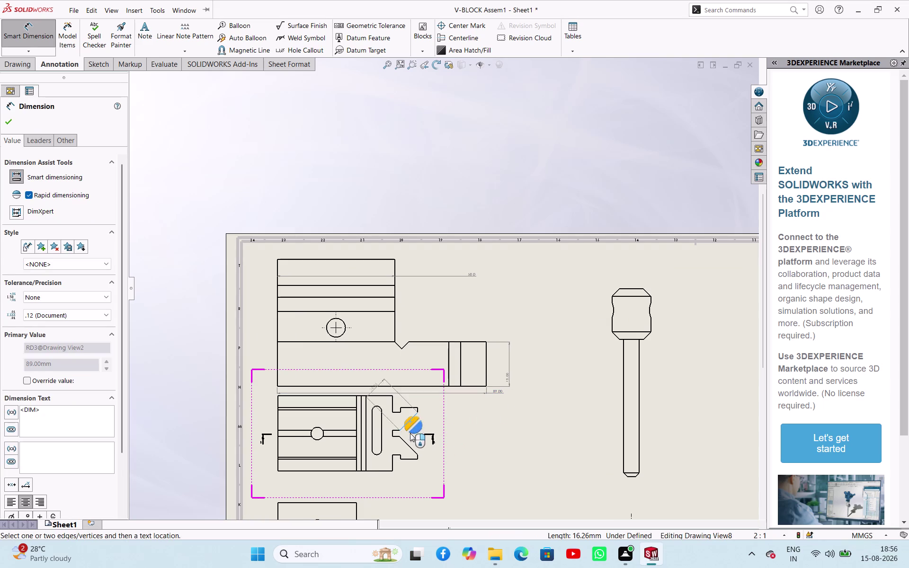
click(409, 446)
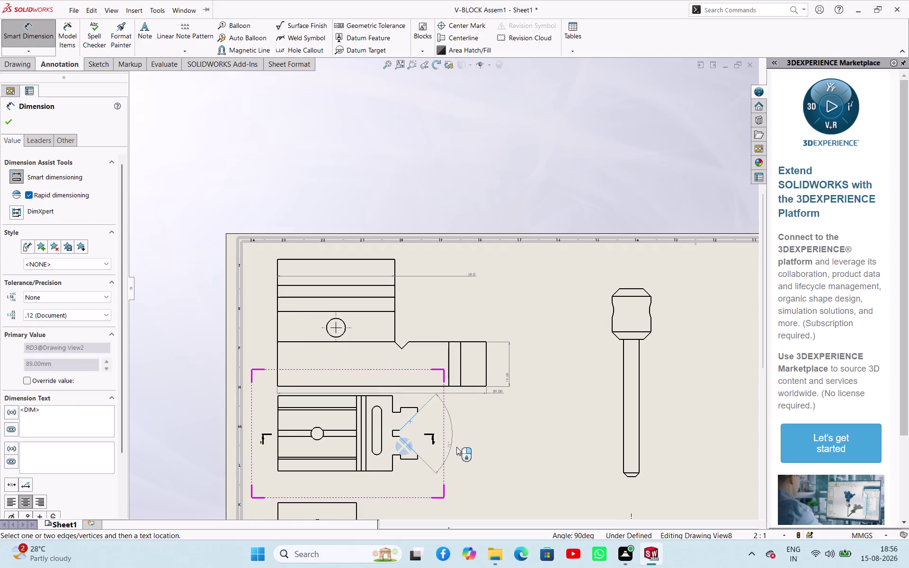
click(441, 427)
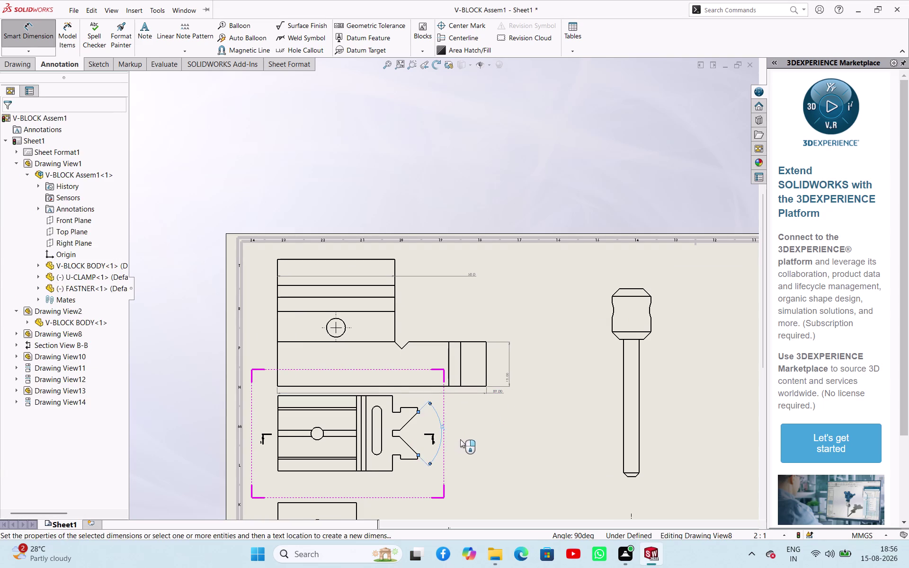
Add the hole diameter, the top view's radius and the section view's height dimensions.
scroll(up, 3)
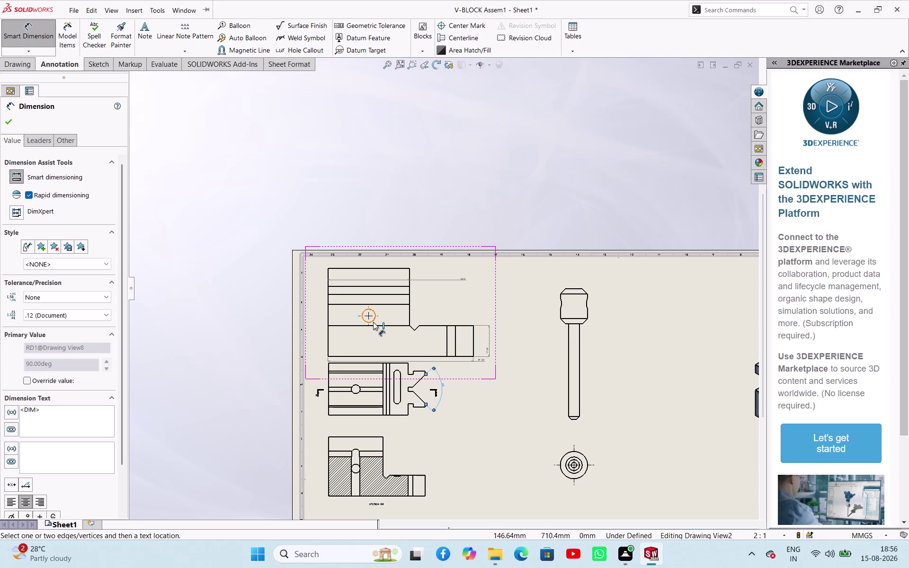
click(374, 320)
click(441, 306)
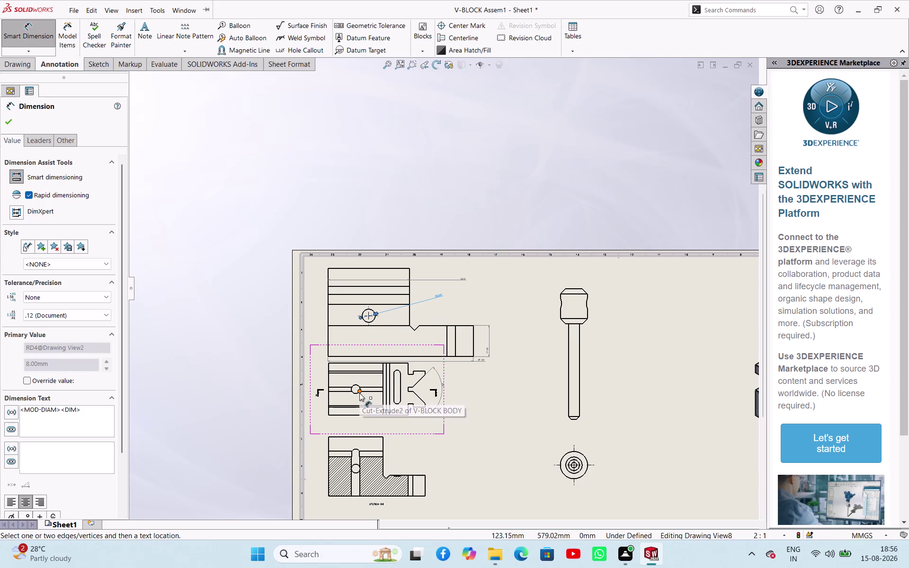
scroll(down, 3)
click(376, 367)
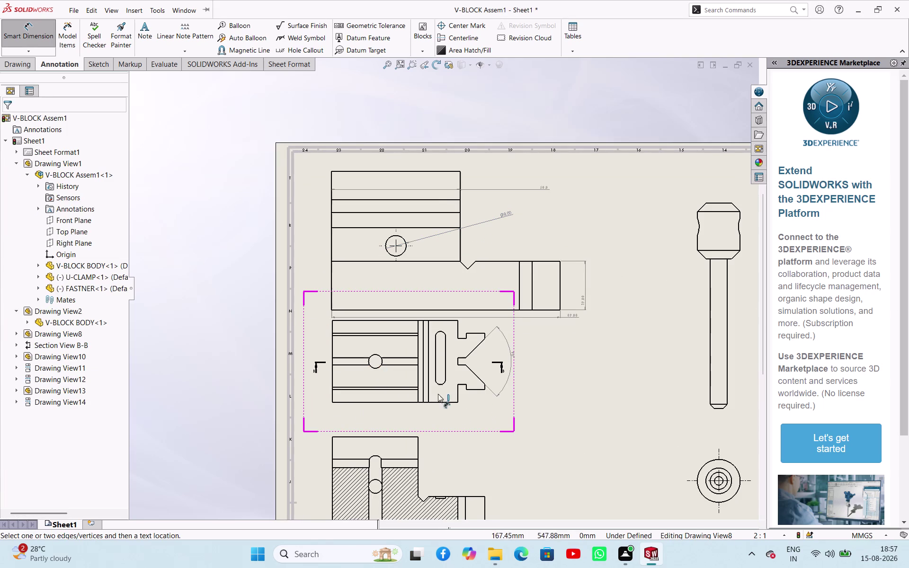
click(378, 369)
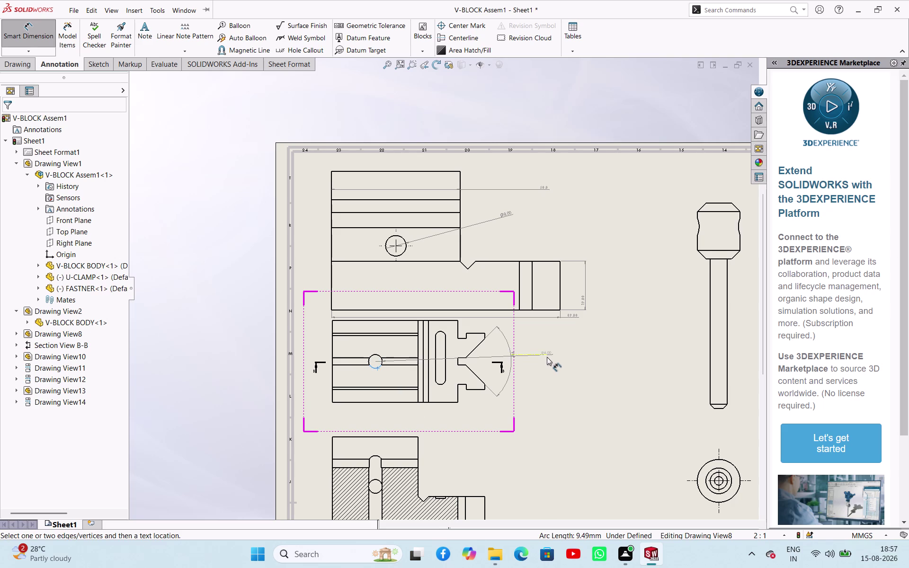
click(549, 357)
scroll(up, 3)
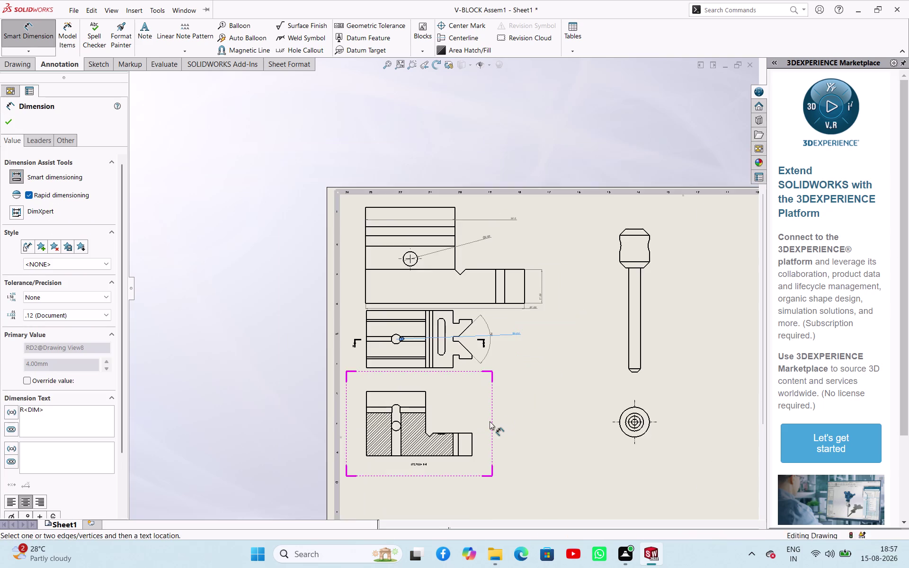
scroll(up, 3)
scroll(down, 3)
click(390, 370)
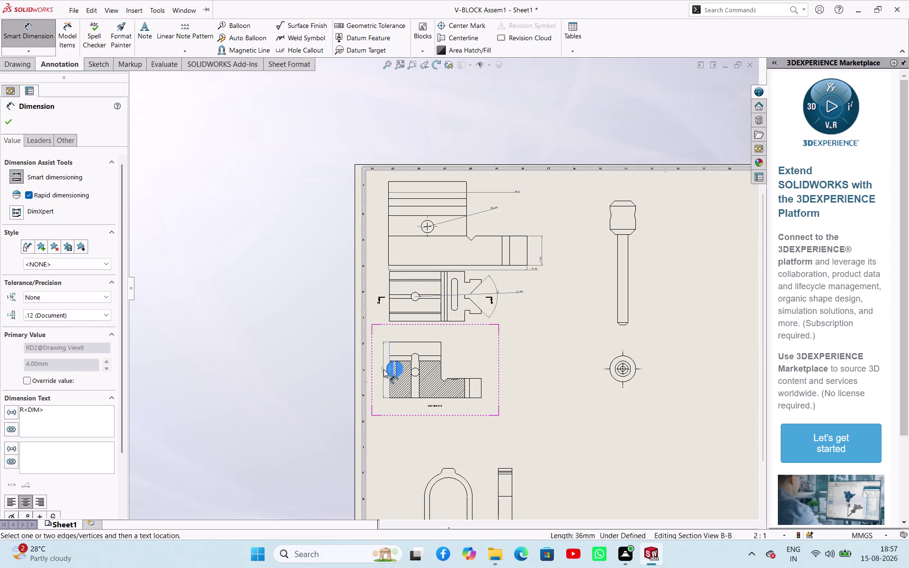
click(381, 369)
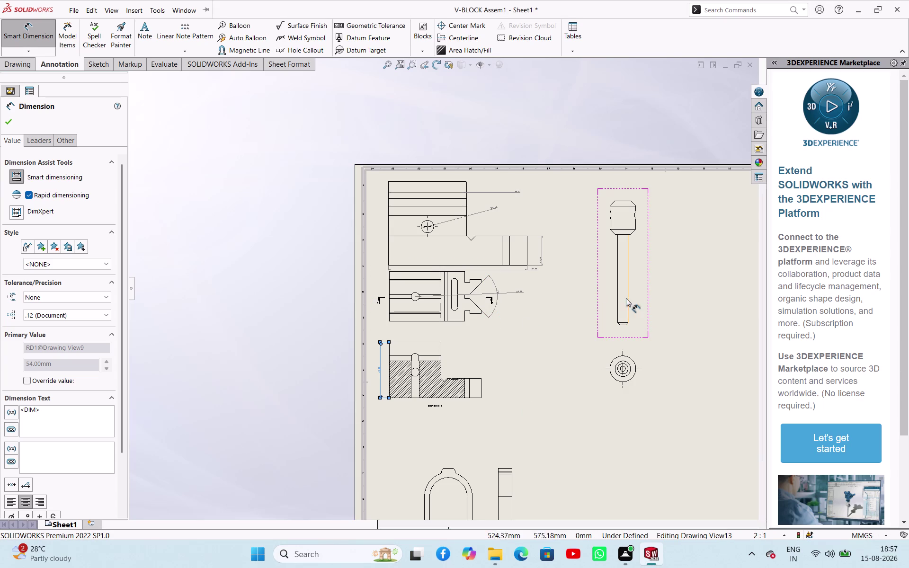
Dimension the fastener shank between its ends at 35 mm.
scroll(down, 3)
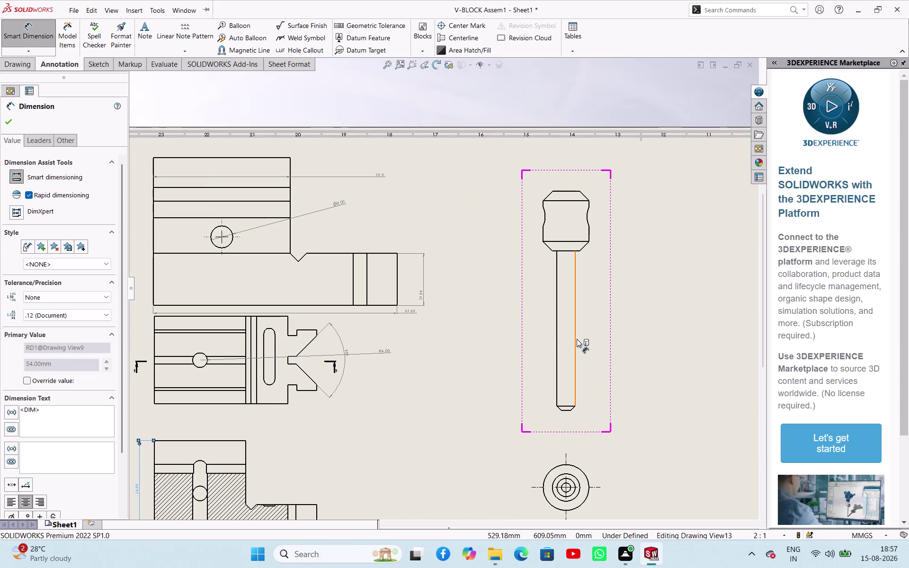
click(565, 253)
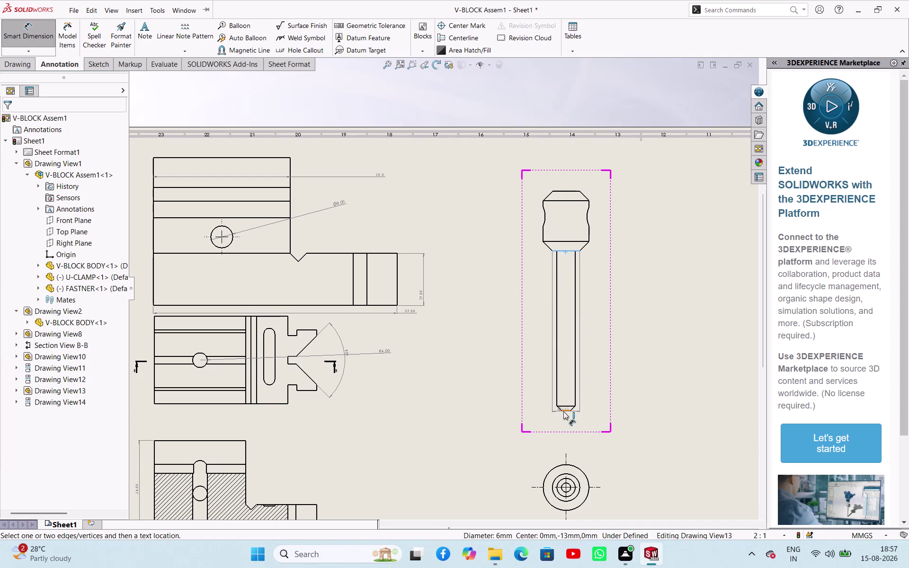
click(564, 411)
click(600, 355)
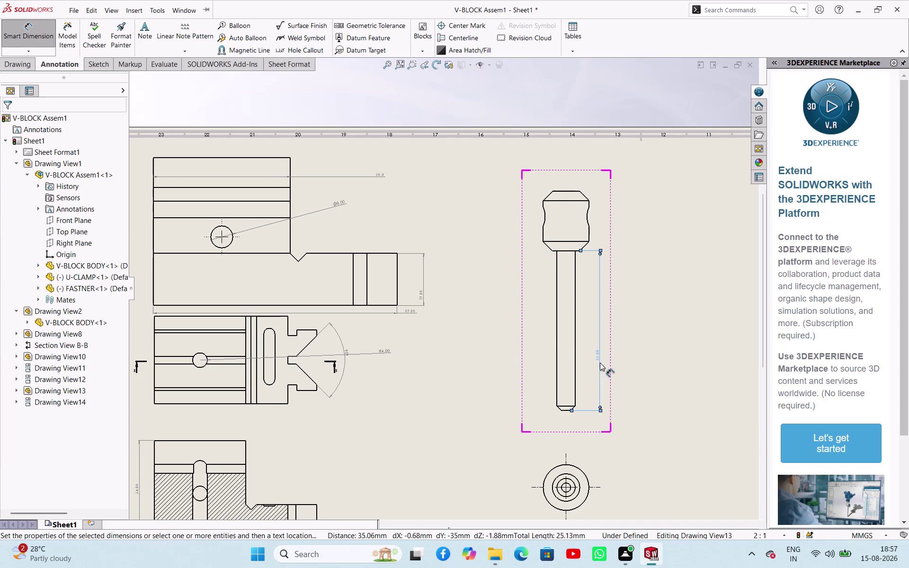
scroll(down, 3)
scroll(up, 3)
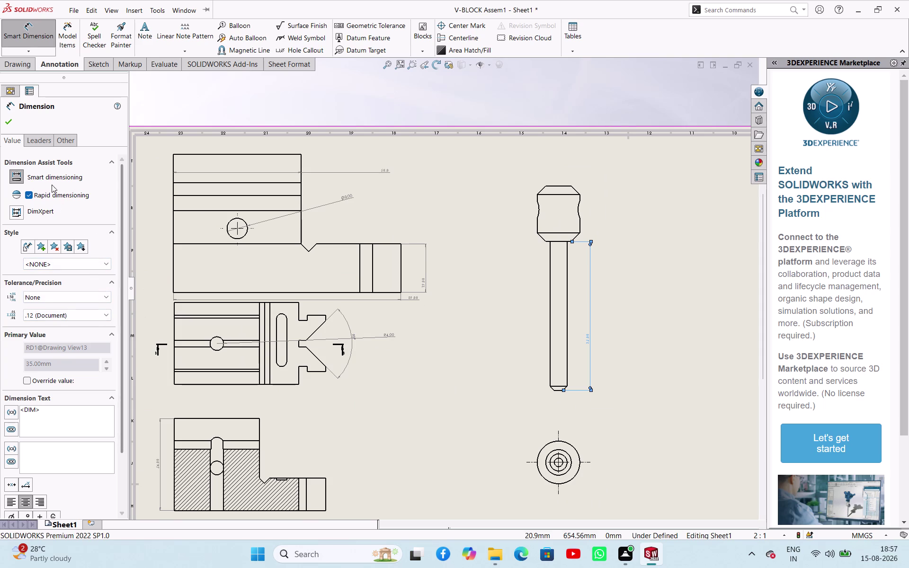
Browse the dimension's Leaders tab, expanding break line and custom text position options.
click(33, 144)
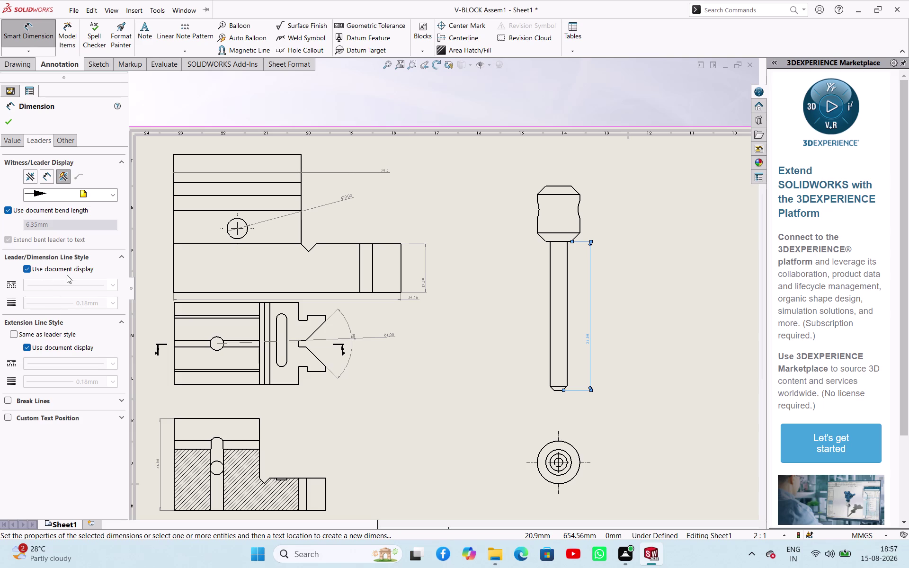
click(122, 402)
click(122, 402)
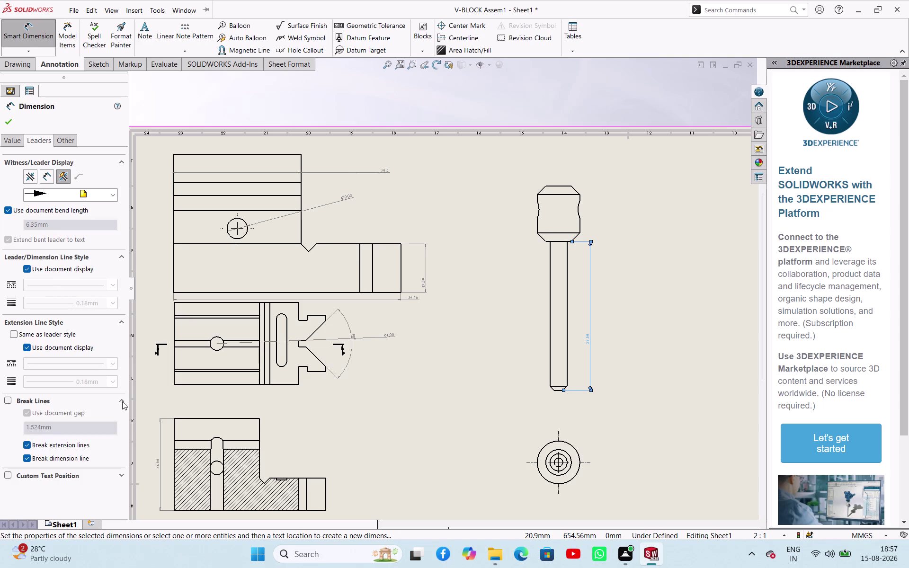
click(124, 418)
click(116, 418)
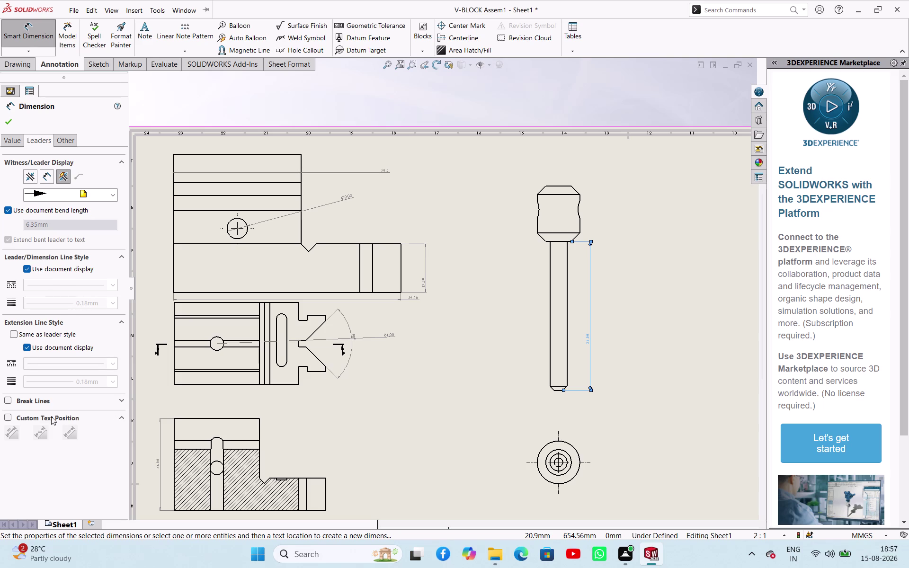
click(118, 418)
scroll(up, 3)
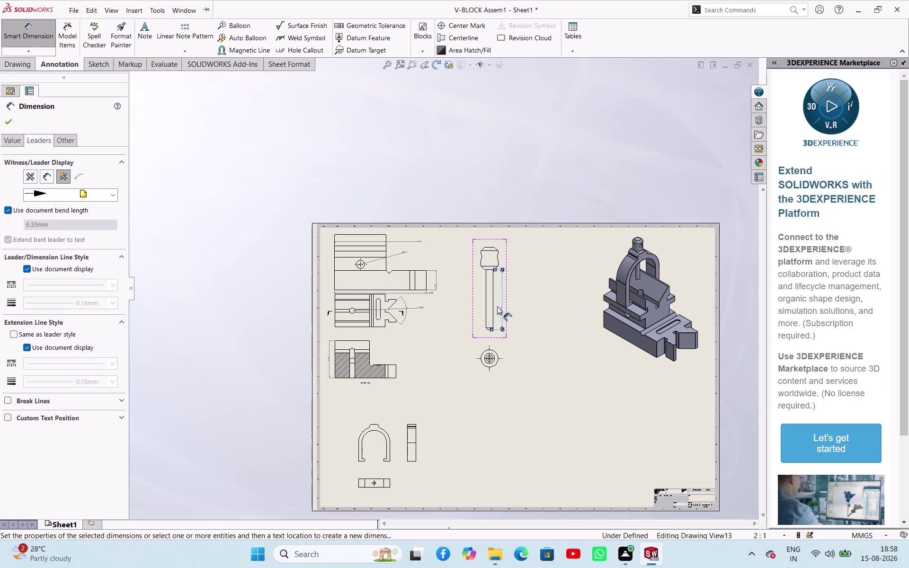
Dimension the diameter of the fastener head's top edge.
scroll(down, 3)
scroll(down, 3)
scroll(down, 3)
scroll(down, 3)
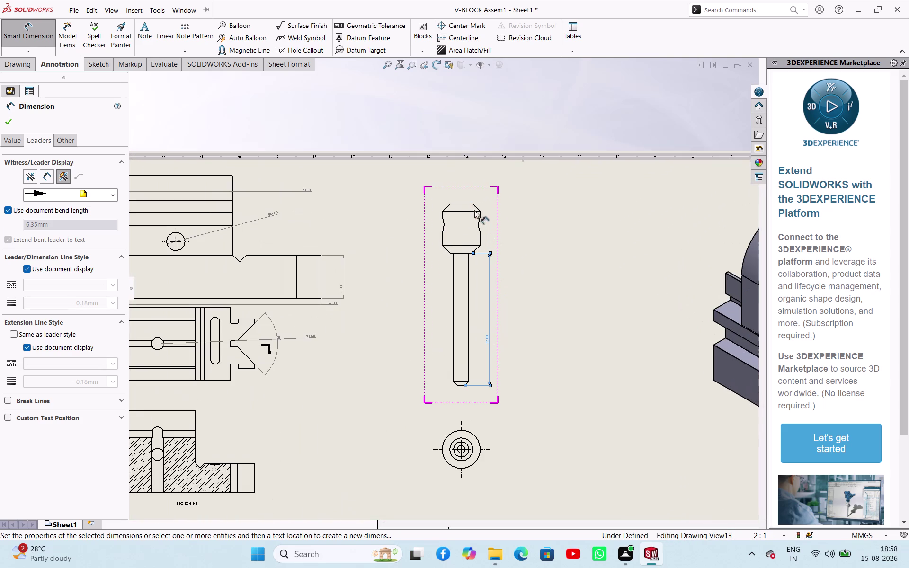
click(467, 213)
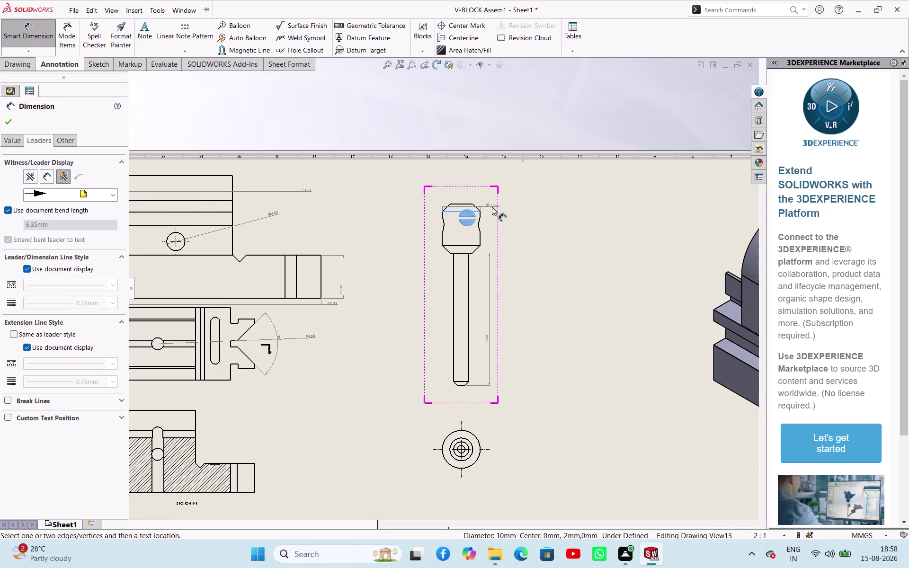
click(481, 197)
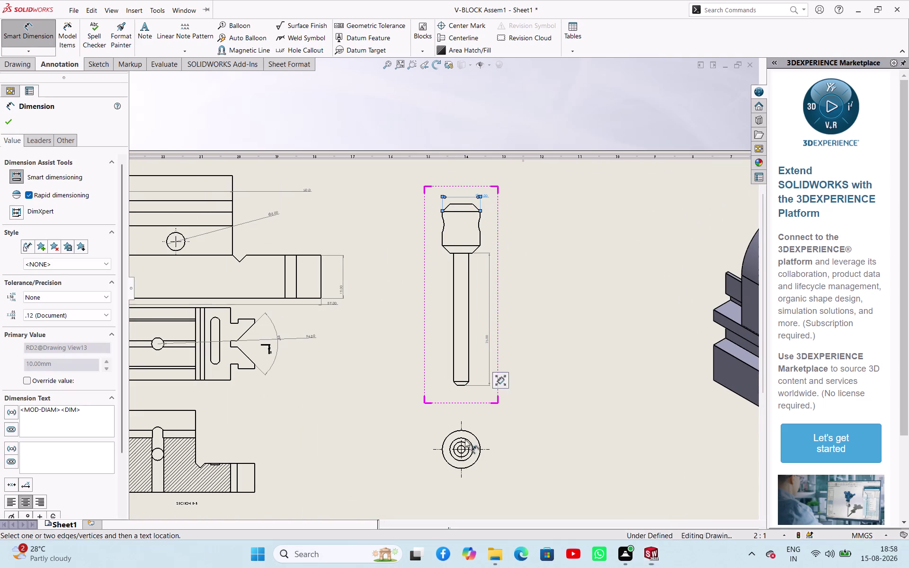
Dimension the shank-tip chamfer with its size and a 45° angle.
scroll(down, 3)
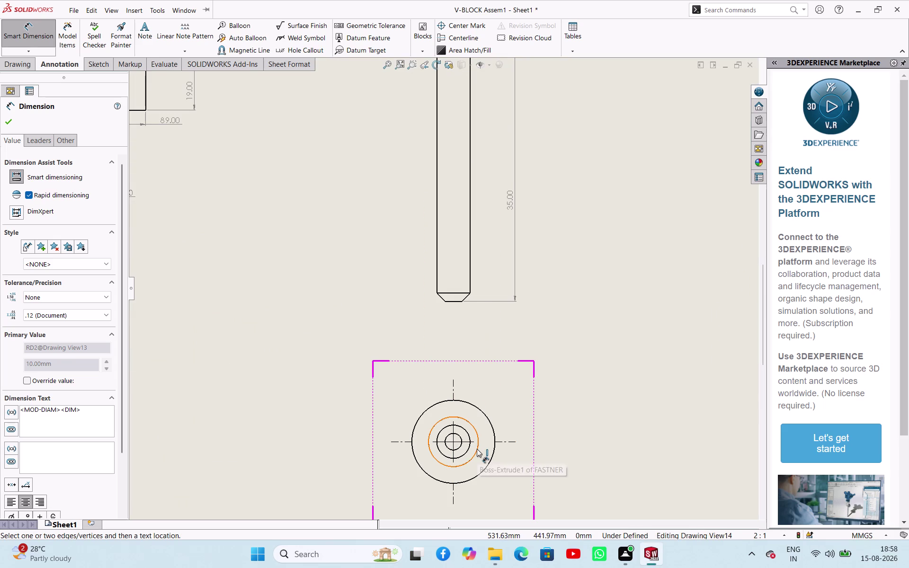
scroll(down, 3)
scroll(down, 3)
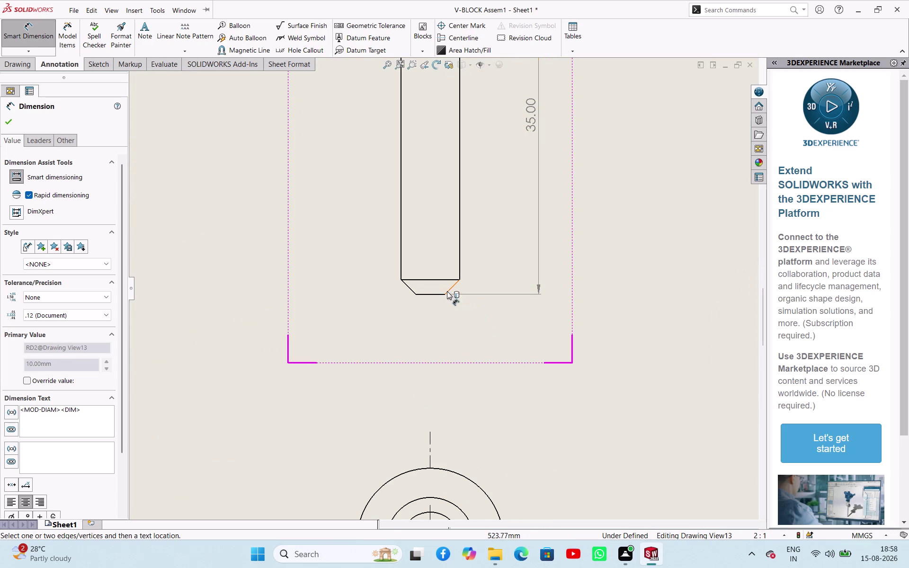
click(452, 288)
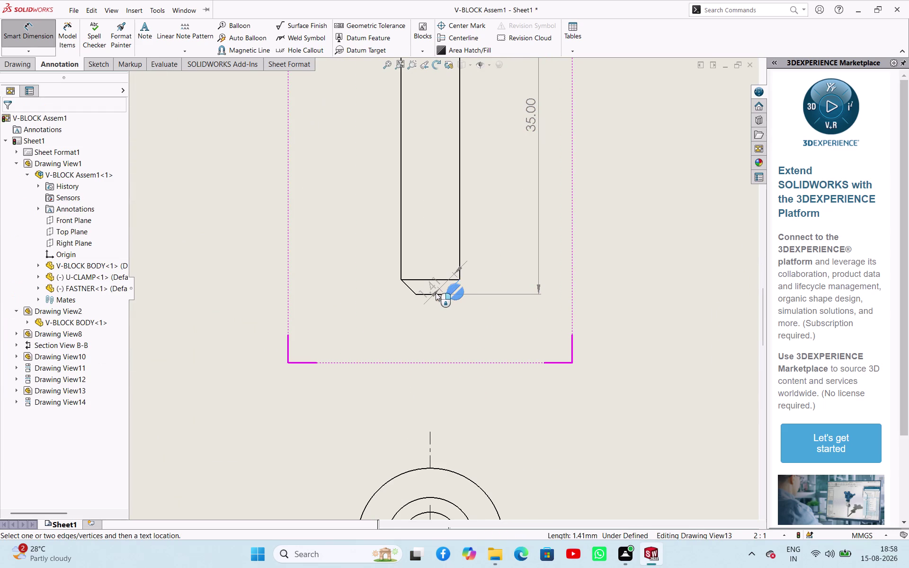
scroll(down, 3)
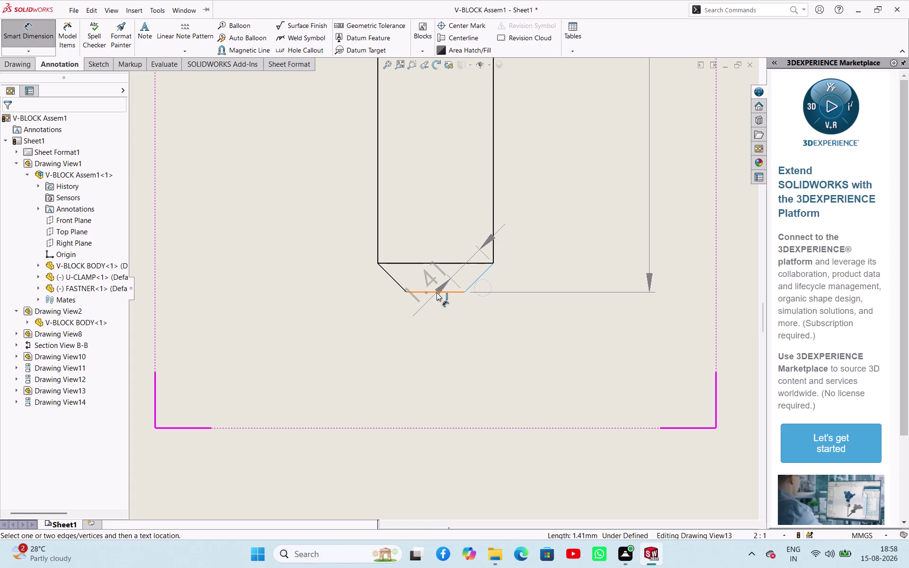
click(437, 292)
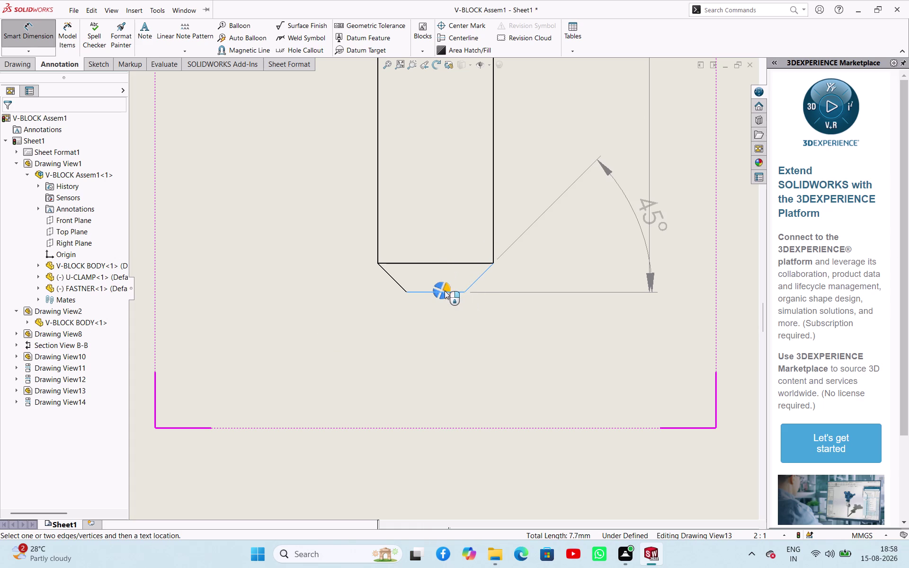
click(445, 290)
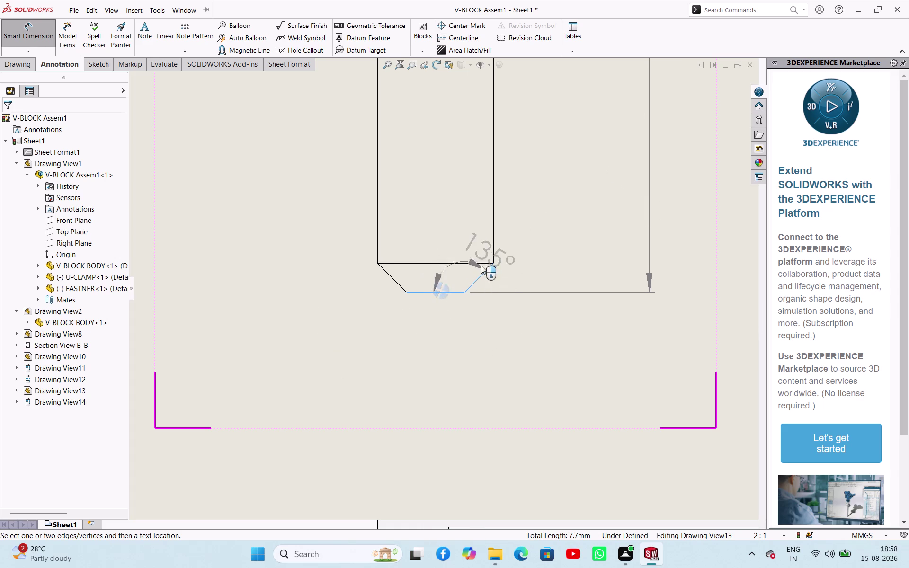
click(577, 251)
Add a 10 mm diameter dimension to the outer circle of the fastener's top view.
scroll(up, 3)
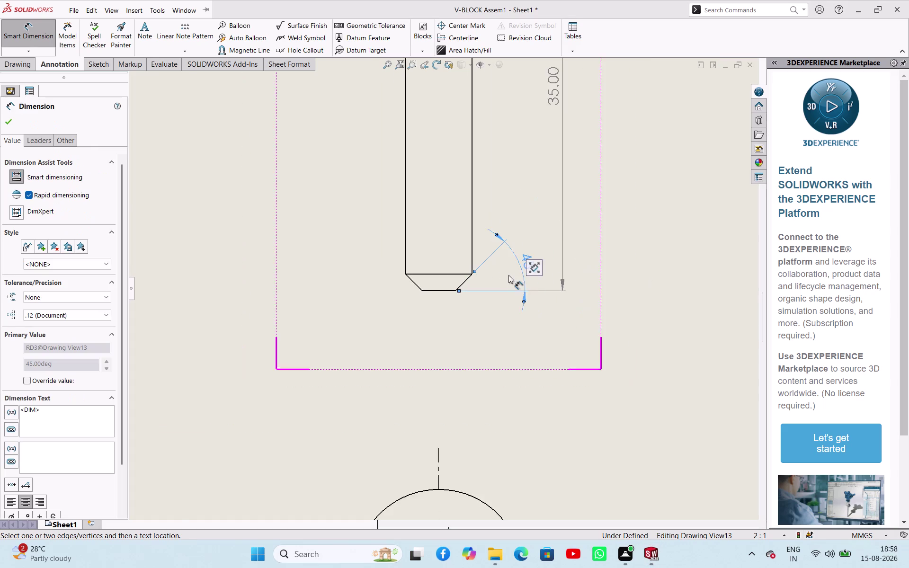
scroll(up, 3)
scroll(up, 3)
scroll(down, 3)
scroll(down, 3)
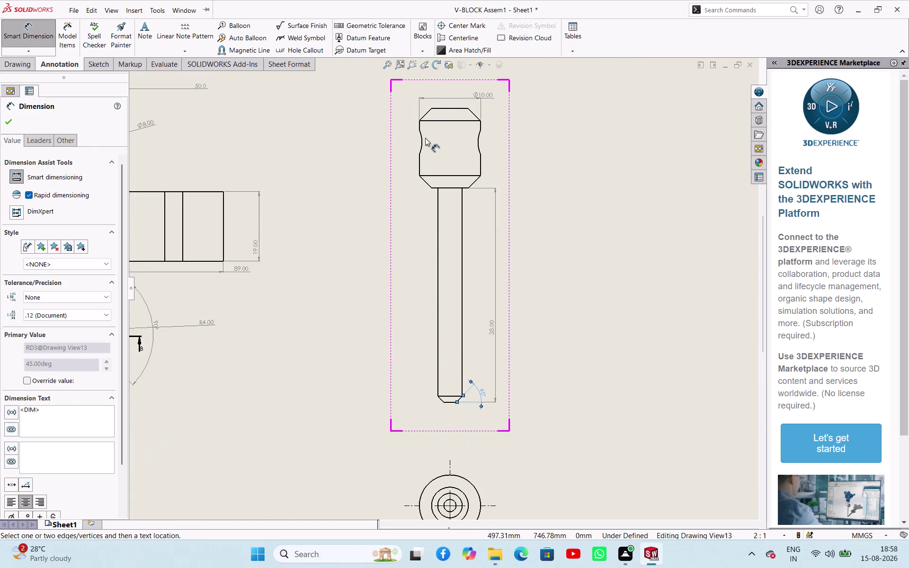
scroll(down, 3)
scroll(up, 3)
scroll(up, 3)
scroll(up, 3)
scroll(down, 3)
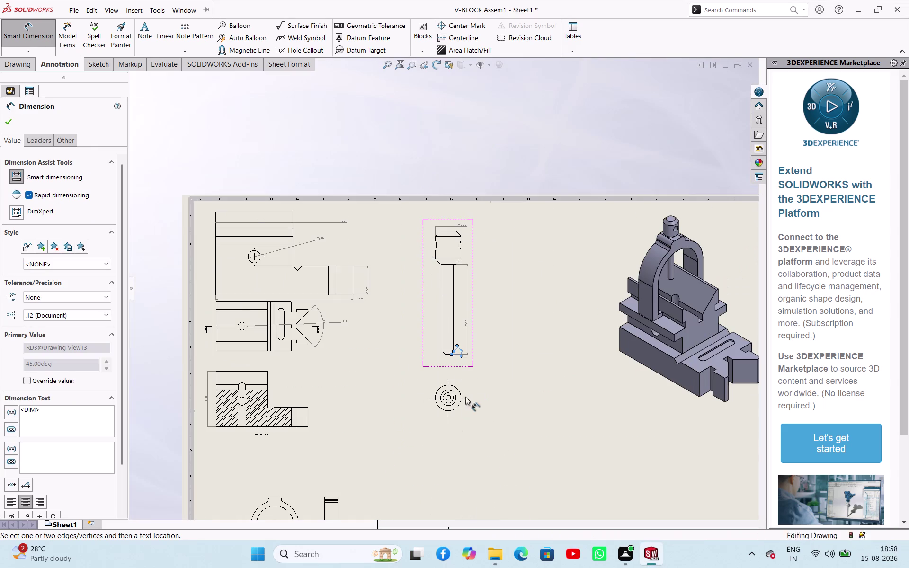
scroll(down, 3)
click(448, 357)
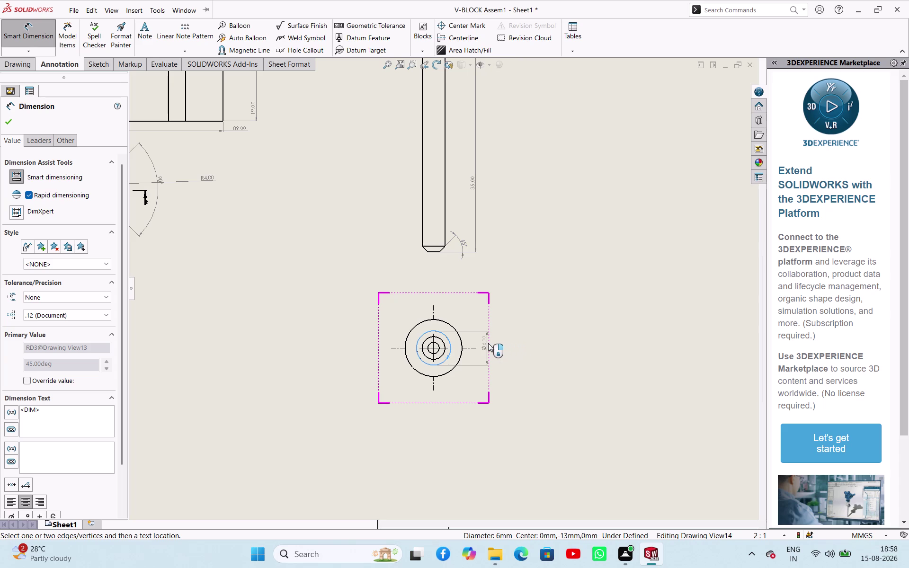
key(Escape)
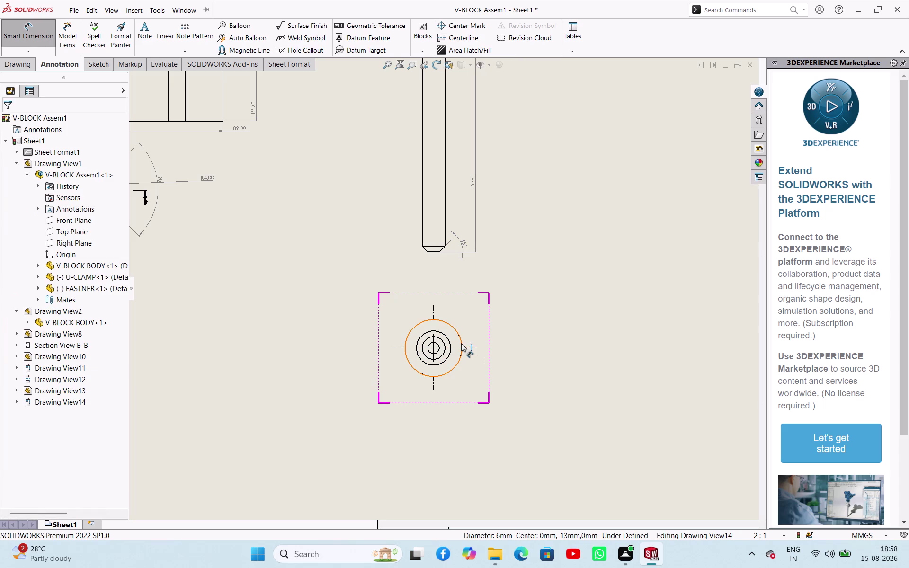
click(461, 343)
click(483, 308)
Dimension the clamp's inner arch as R23 and the top notch as R3.
scroll(up, 3)
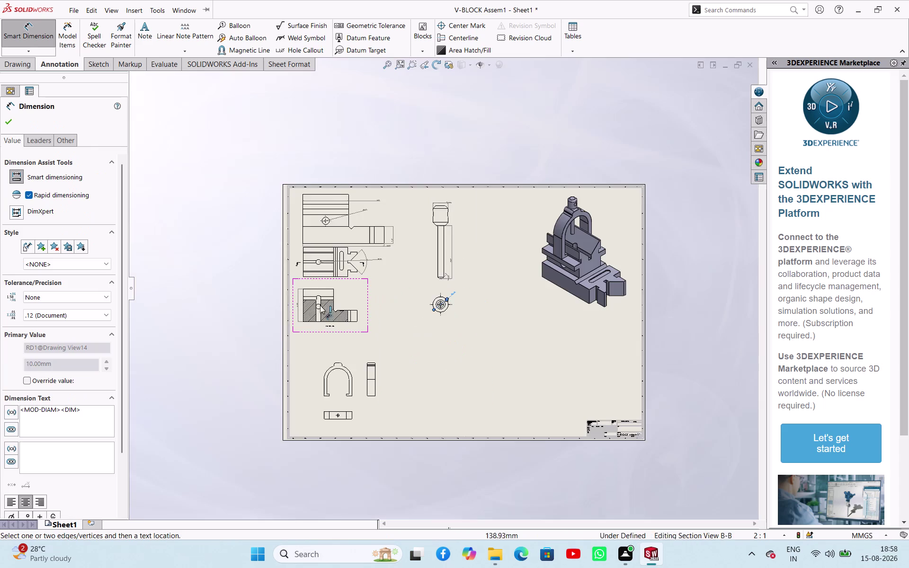
scroll(down, 3)
scroll(down, 3)
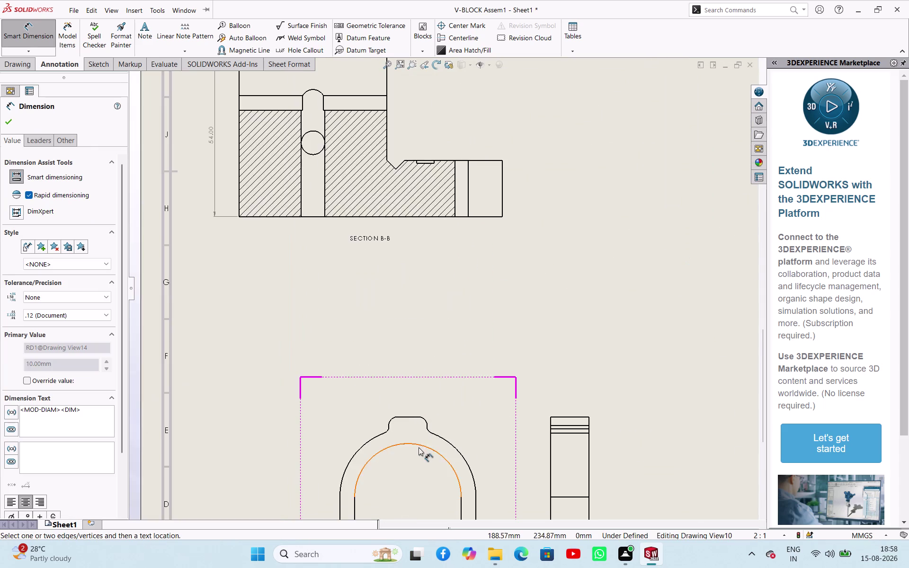
scroll(down, 3)
click(362, 424)
click(301, 389)
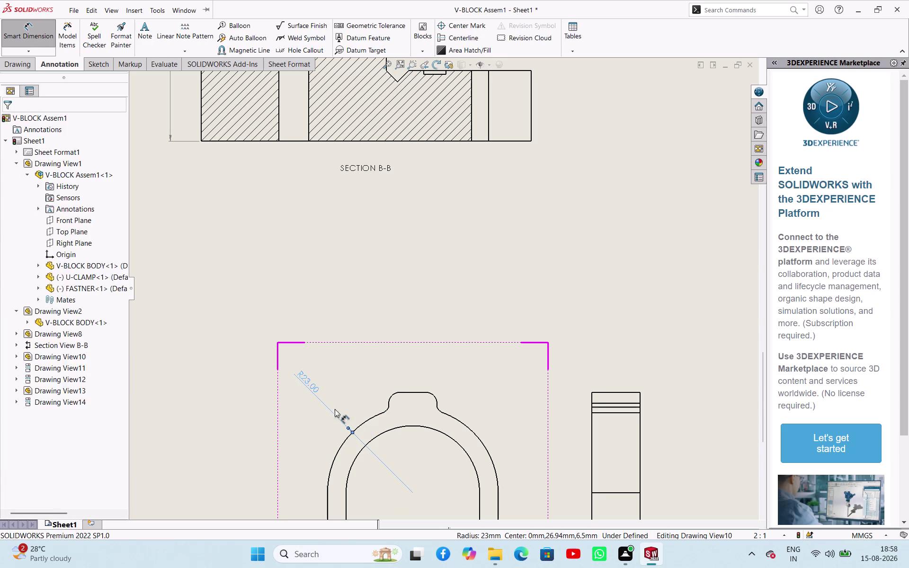
click(392, 397)
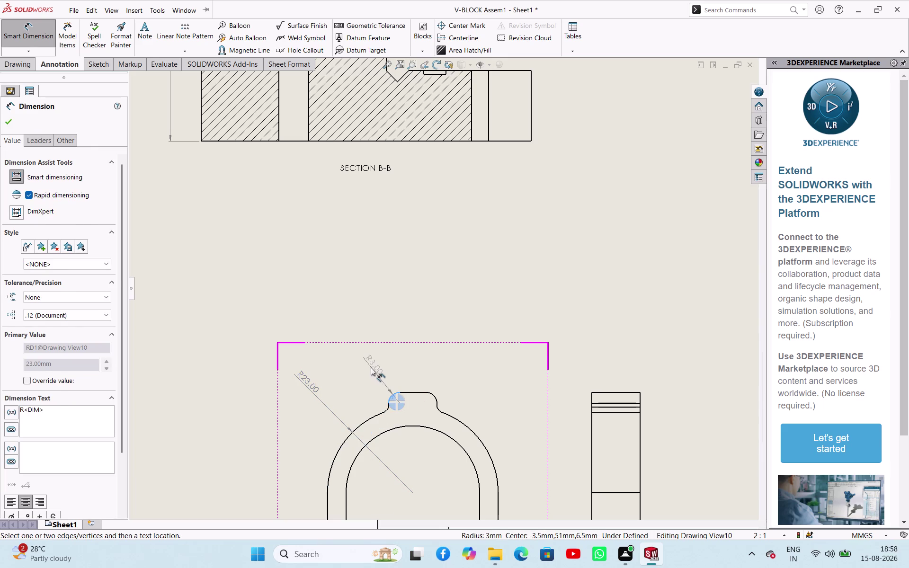
click(371, 367)
Add the 5 mm left-leg thickness and the 3 mm foot height dimensions.
scroll(up, 3)
scroll(down, 3)
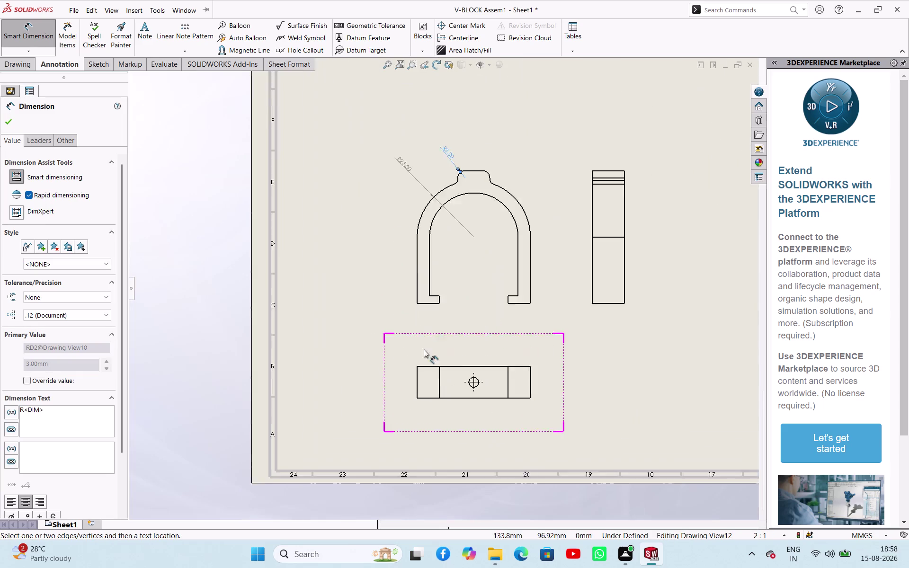
click(432, 266)
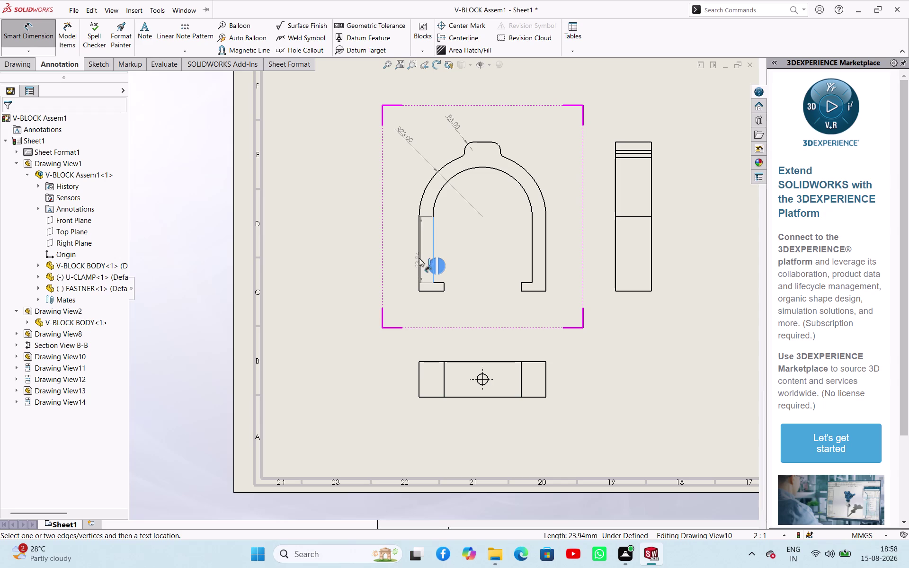
click(419, 259)
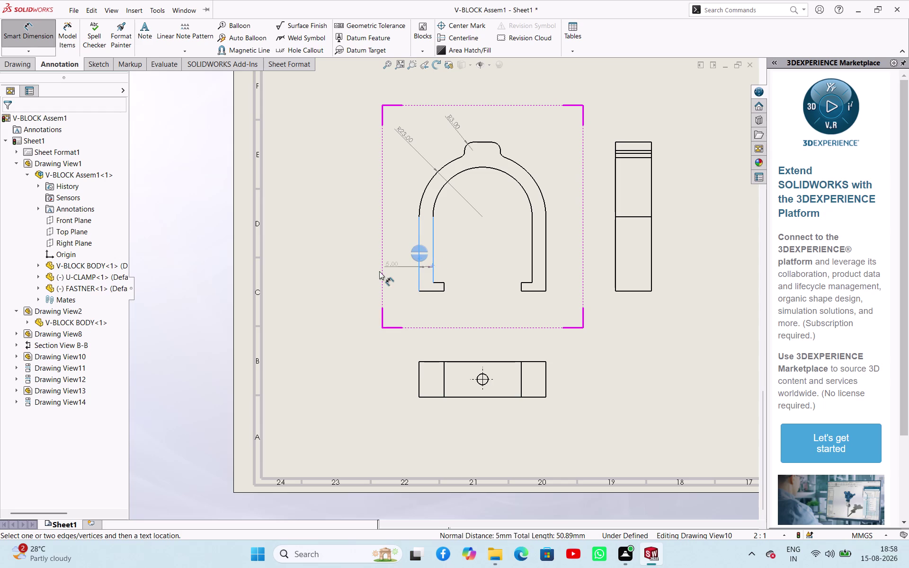
click(395, 268)
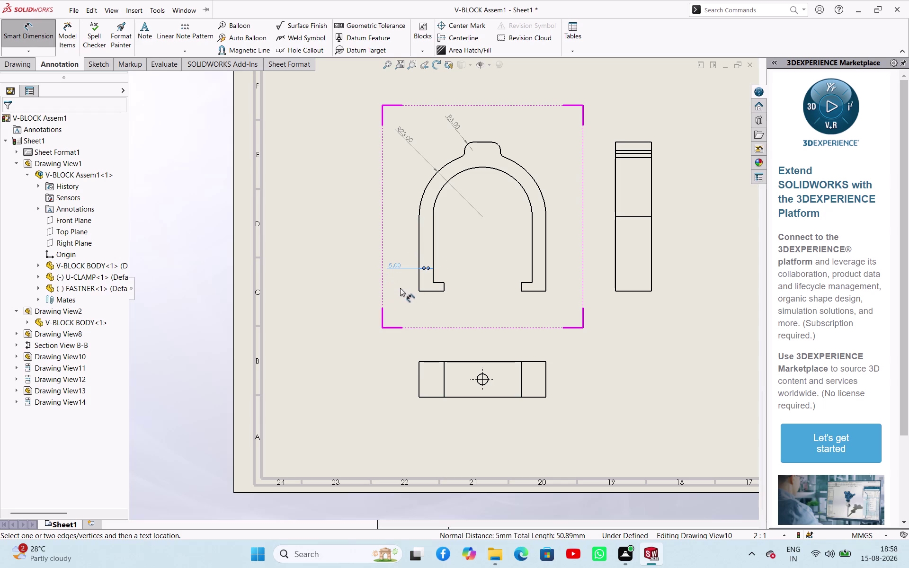
click(527, 282)
click(533, 290)
click(560, 287)
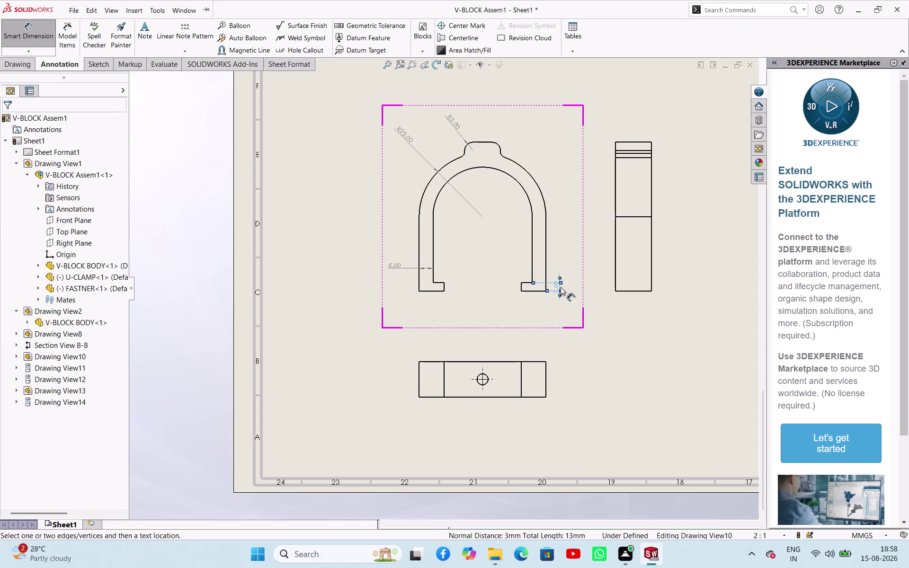
click(445, 287)
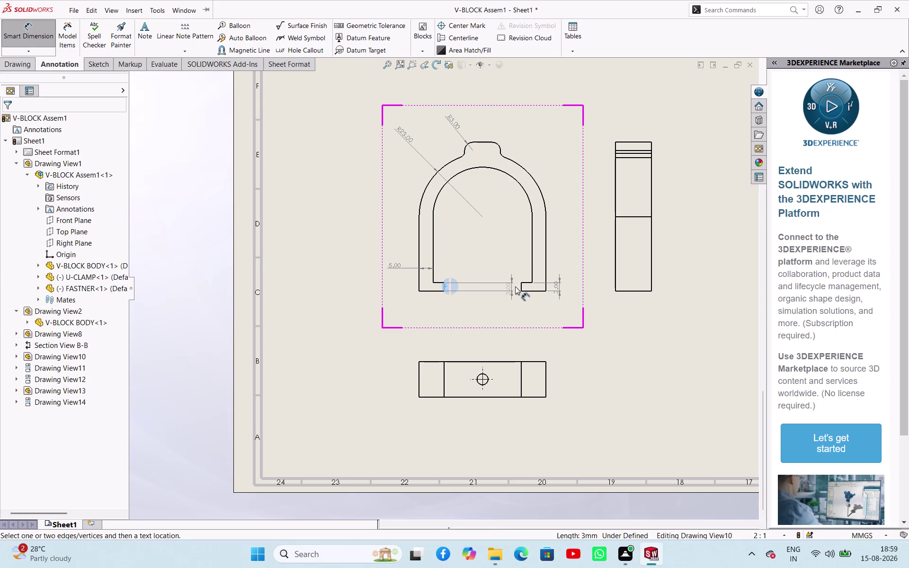
Add the 28 mm gap between the feet and begin the 46 mm overall width.
click(521, 286)
click(489, 294)
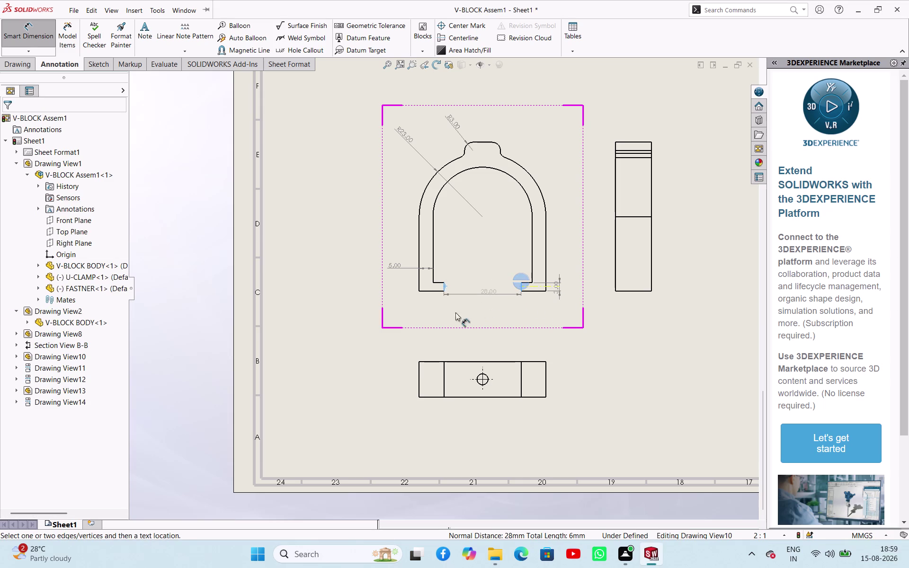
click(420, 282)
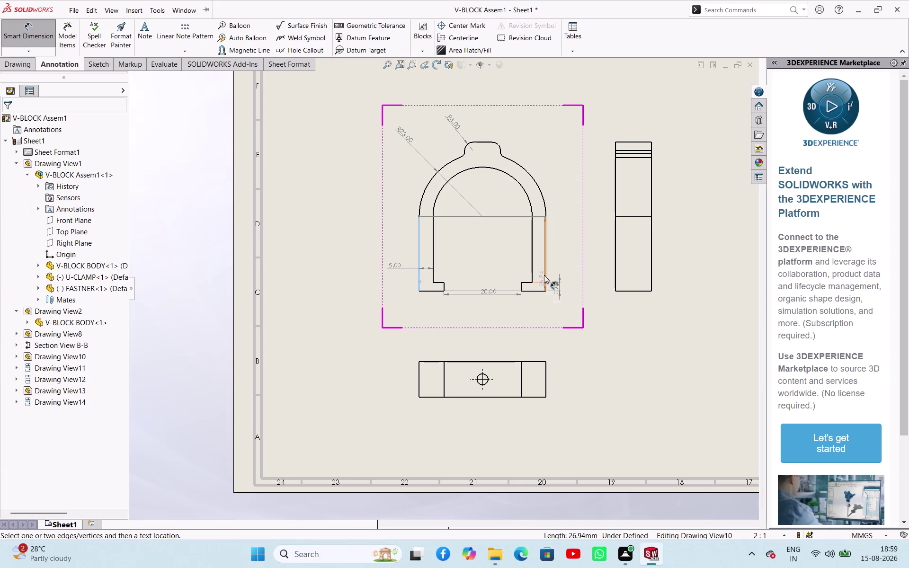
click(548, 273)
click(481, 308)
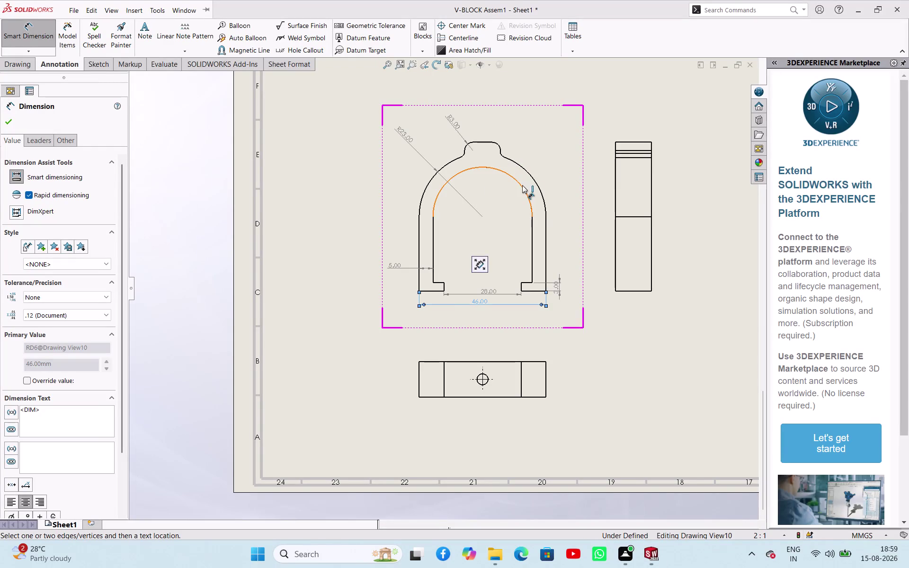
Dimension the side view's bottom edge with a 13 mm width.
scroll(up, 3)
scroll(down, 3)
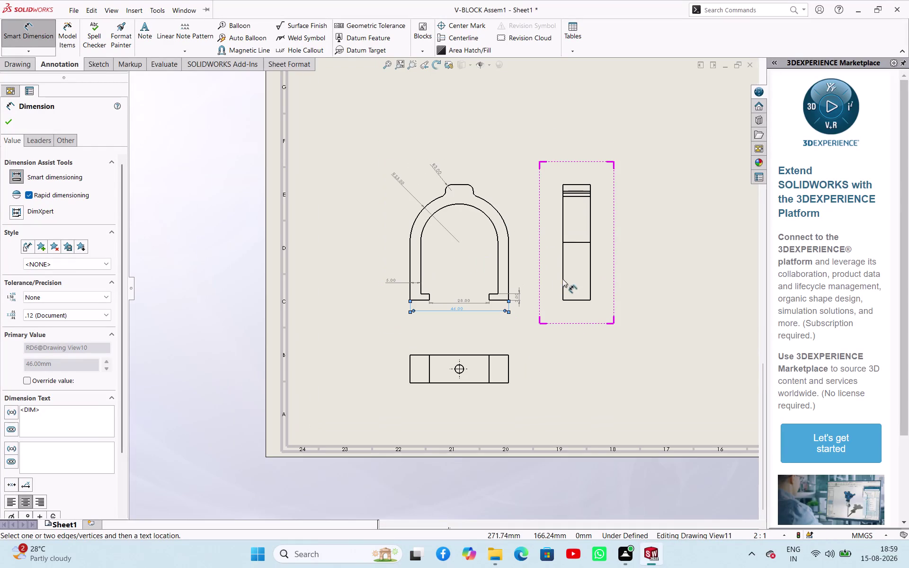
click(574, 300)
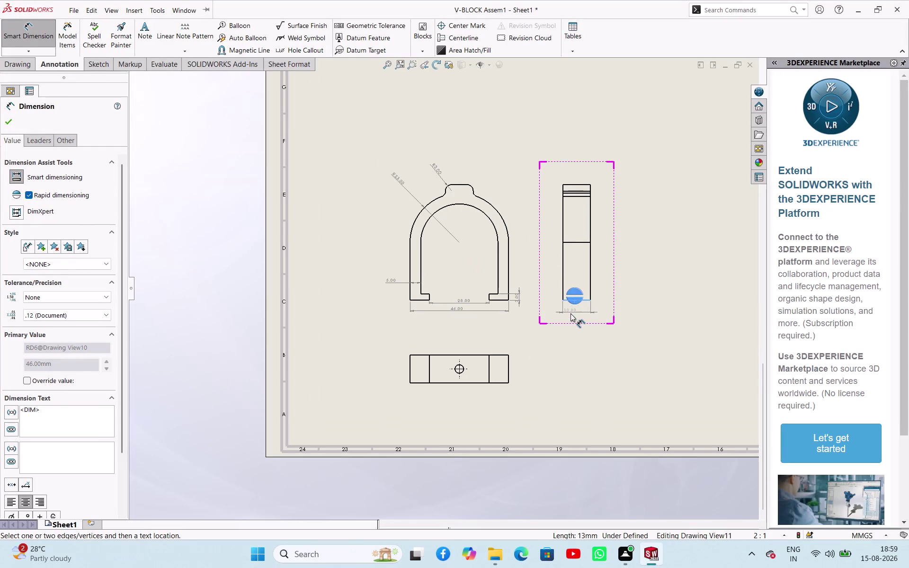
click(572, 314)
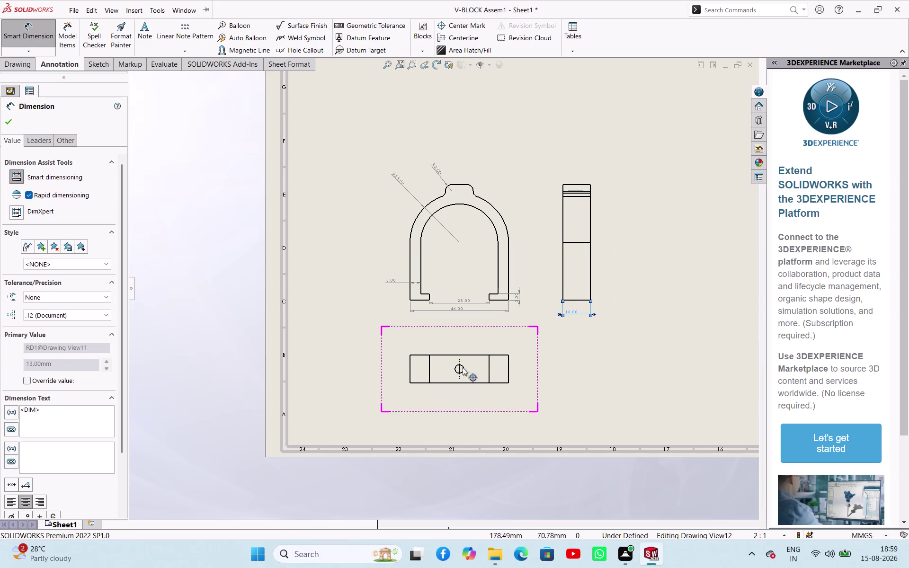
Add a 4 mm diameter dimension to the hole in the bottom view.
click(462, 371)
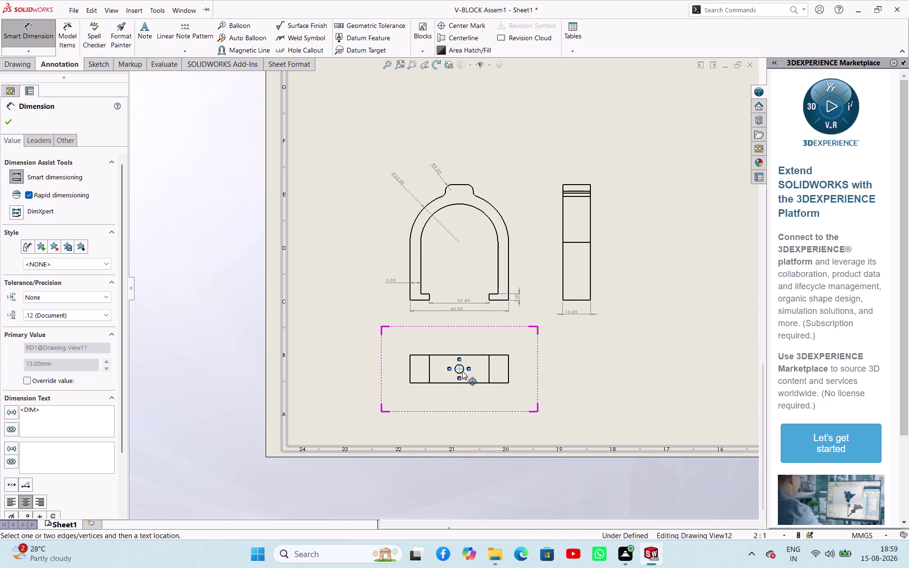
scroll(down, 3)
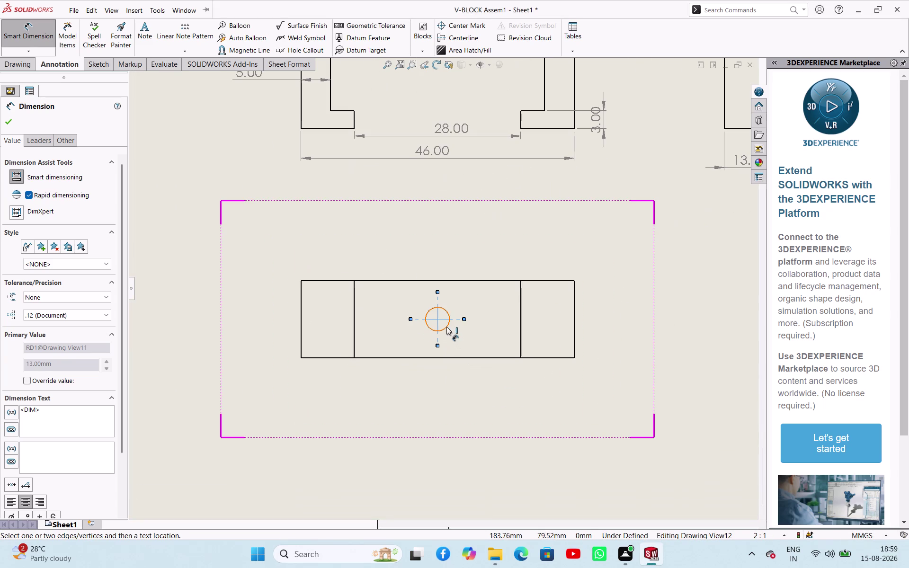
key(Escape)
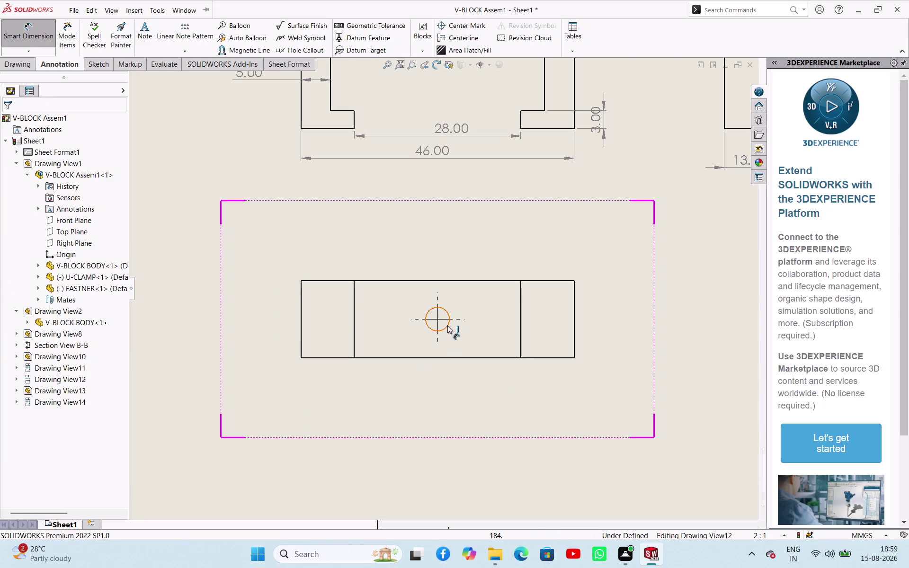
click(447, 325)
click(475, 256)
scroll(up, 3)
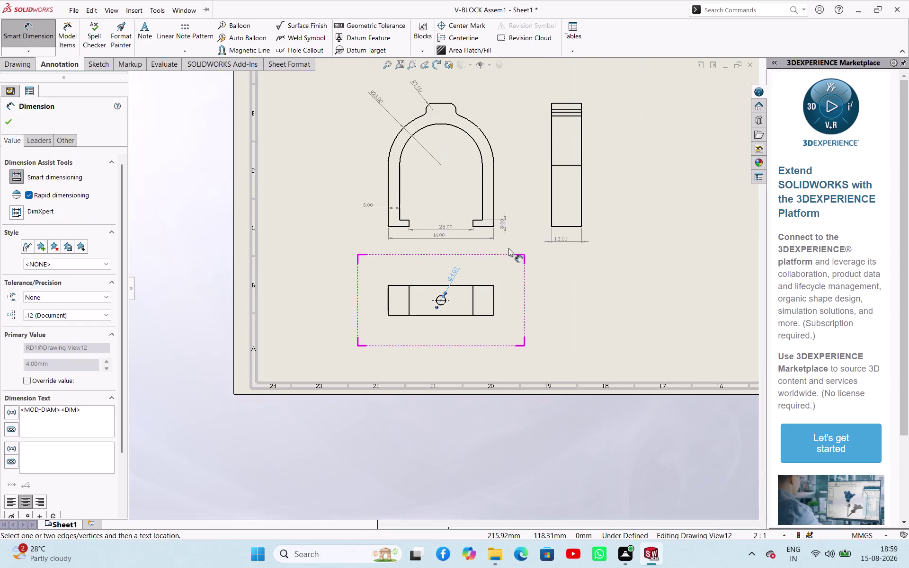
scroll(up, 3)
scroll(down, 3)
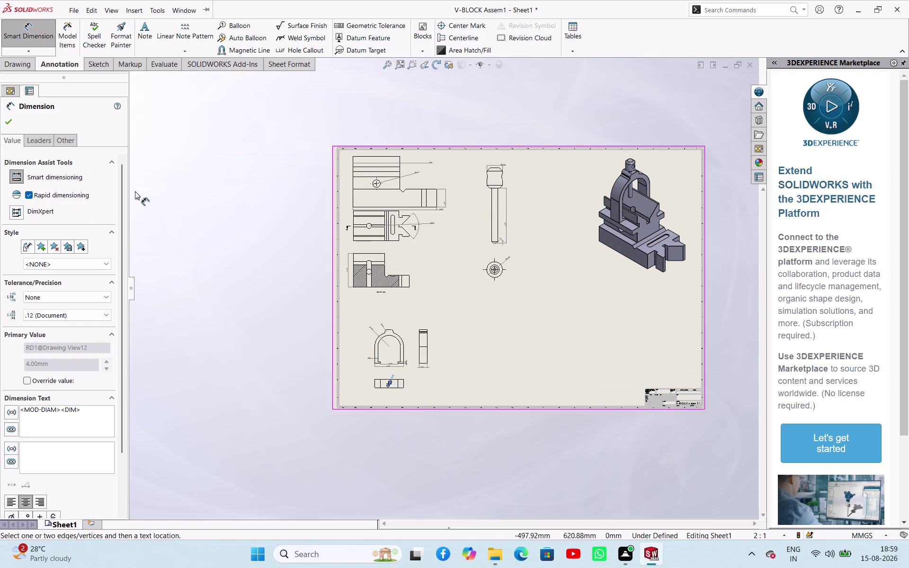
Finish dimensioning and clear the selection on the sheet.
click(5, 125)
click(212, 149)
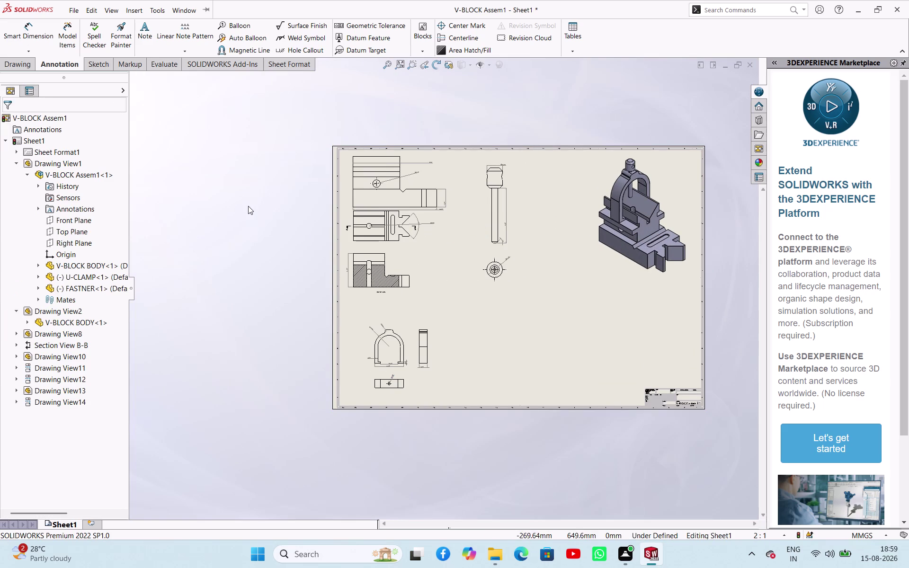
scroll(up, 3)
scroll(down, 3)
scroll(up, 3)
scroll(down, 3)
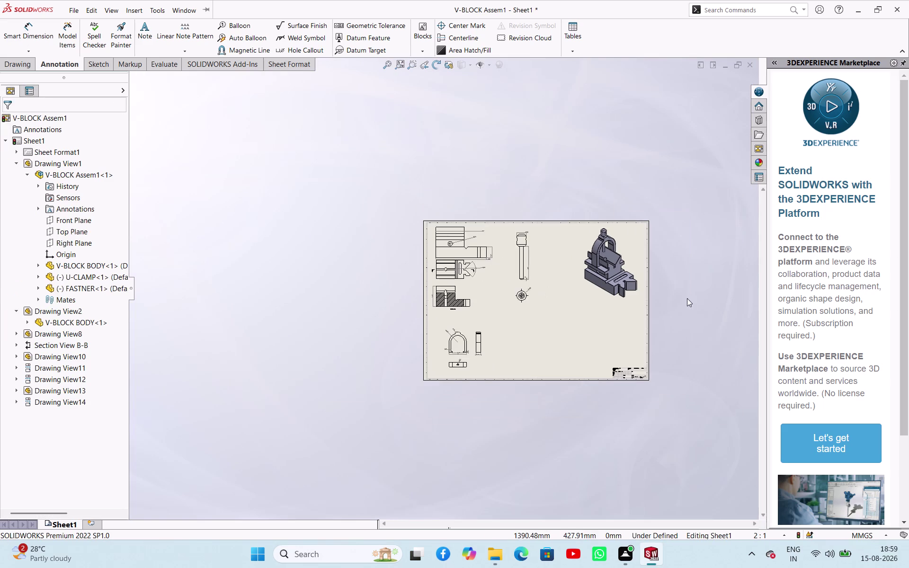
scroll(down, 3)
Insert a default Bill of Materials for the isometric view at the sheet's lower middle.
click(578, 46)
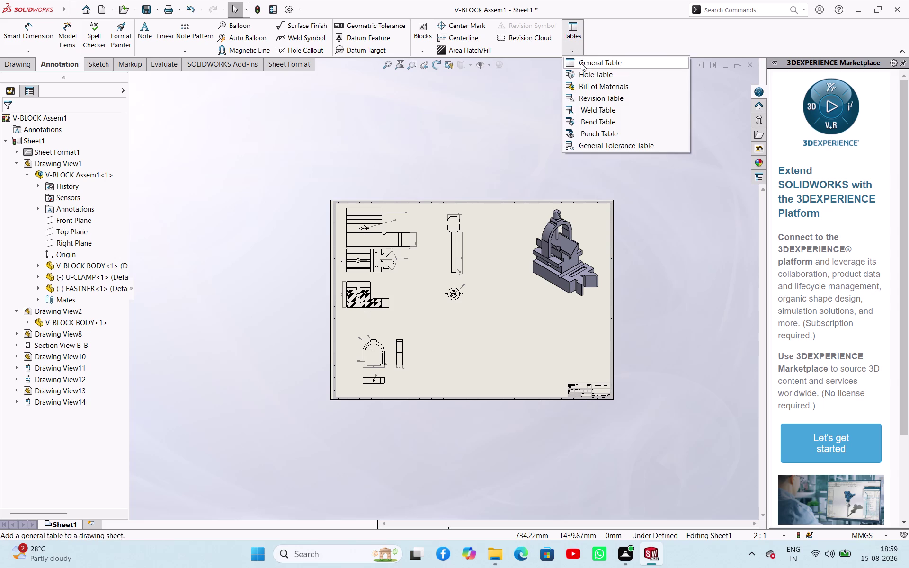
click(596, 90)
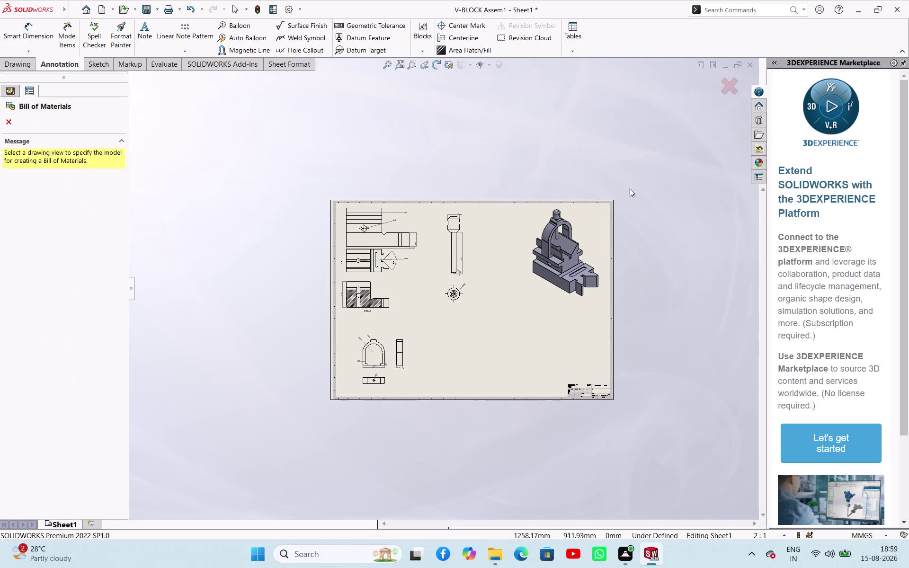
click(557, 267)
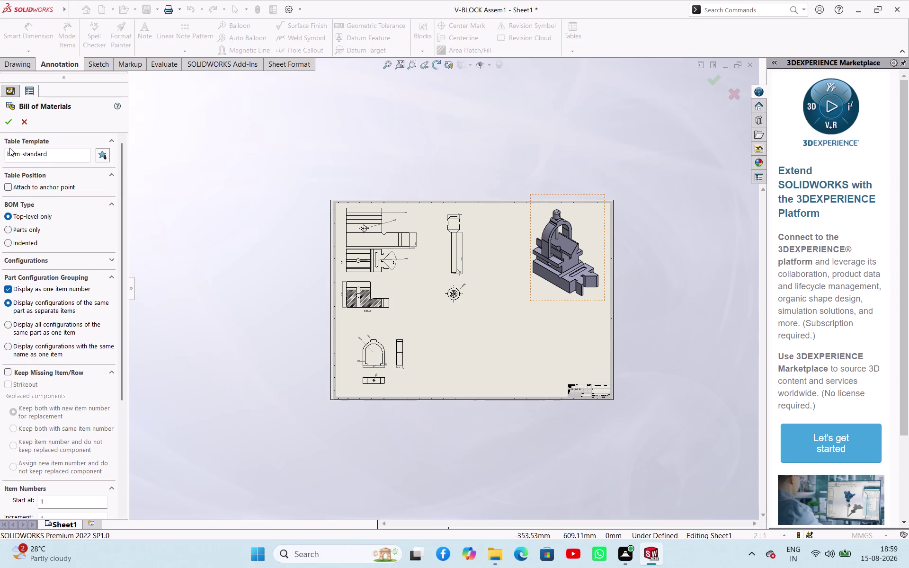
click(9, 124)
click(496, 340)
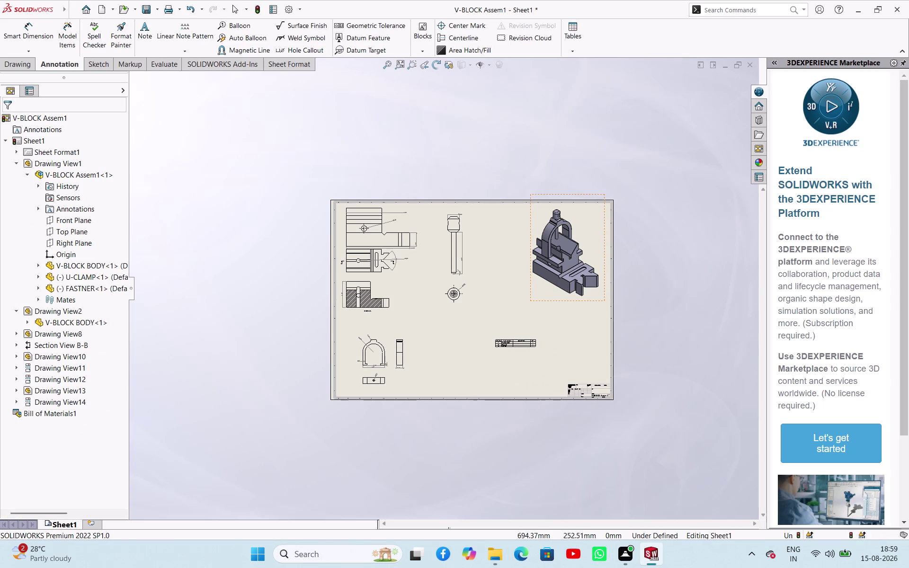
Delete the DESCRIPTION column from the bill of materials.
scroll(down, 3)
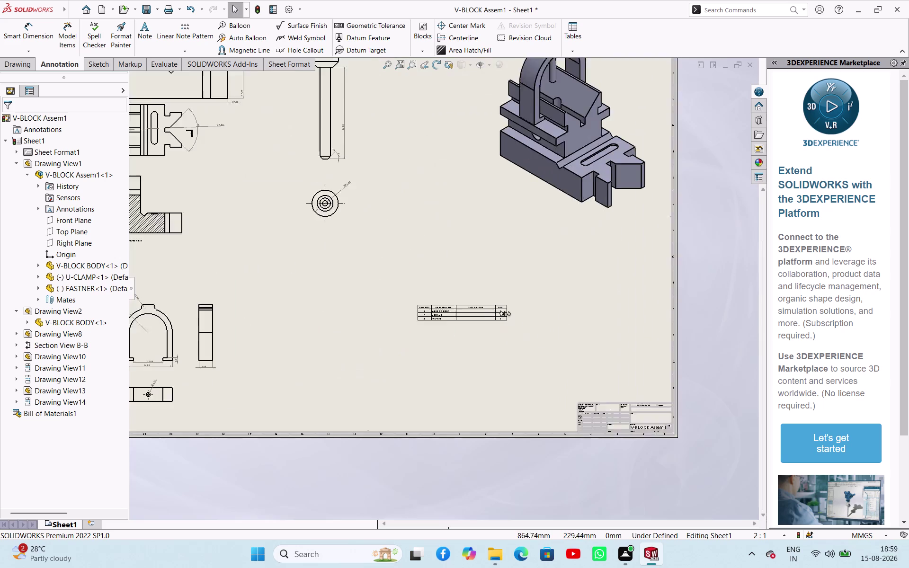
scroll(down, 3)
click(446, 287)
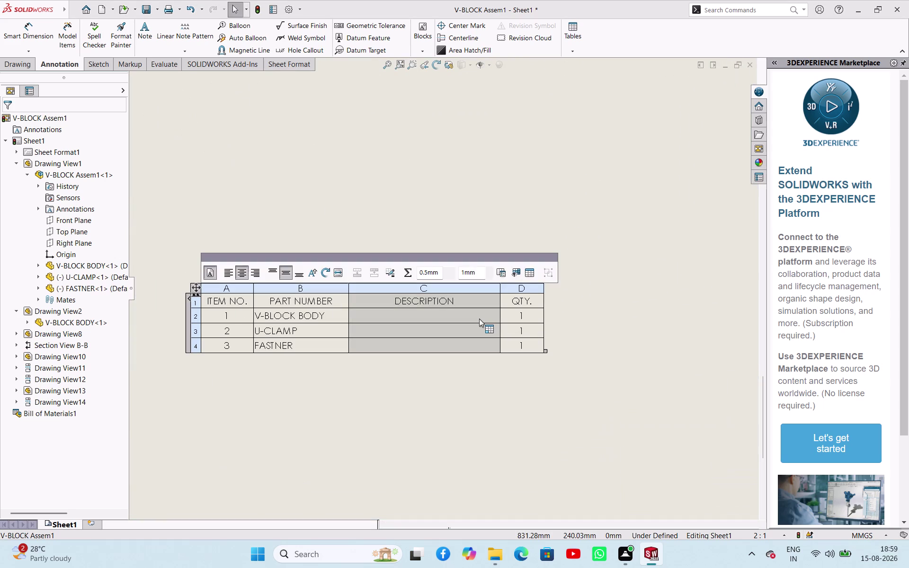
key(Delete)
scroll(down, 3)
scroll(up, 3)
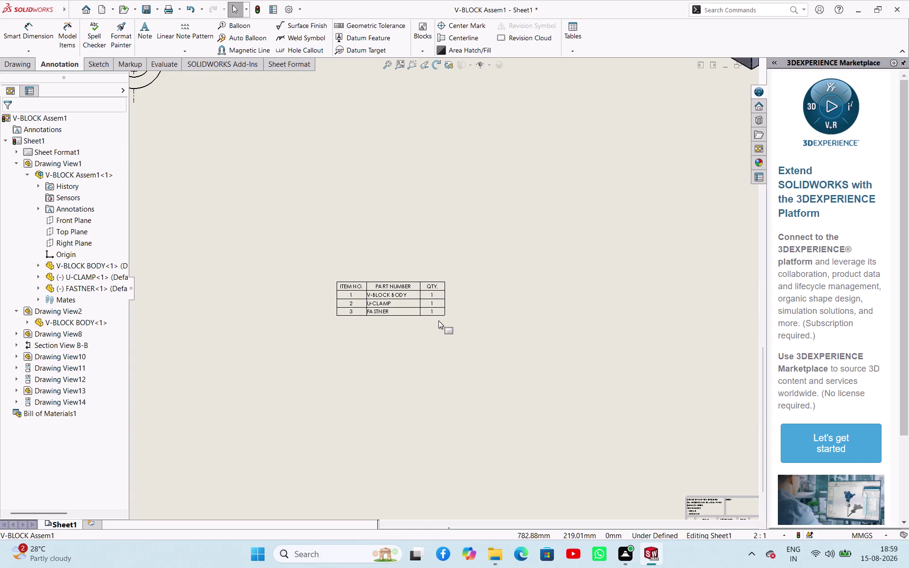
scroll(up, 3)
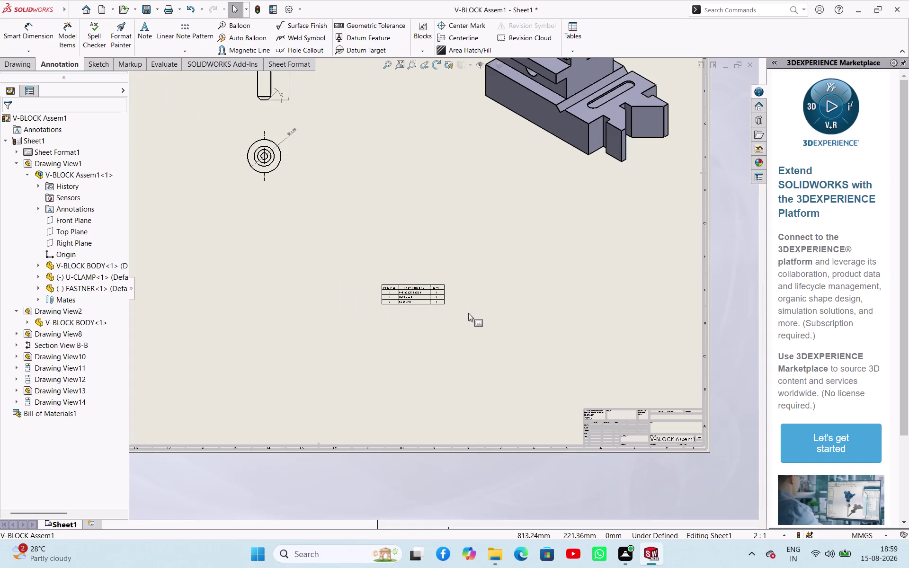
scroll(down, 3)
Enlarge the BOM table, widening its columns and heightening its rows.
drag(430, 300, 431, 300)
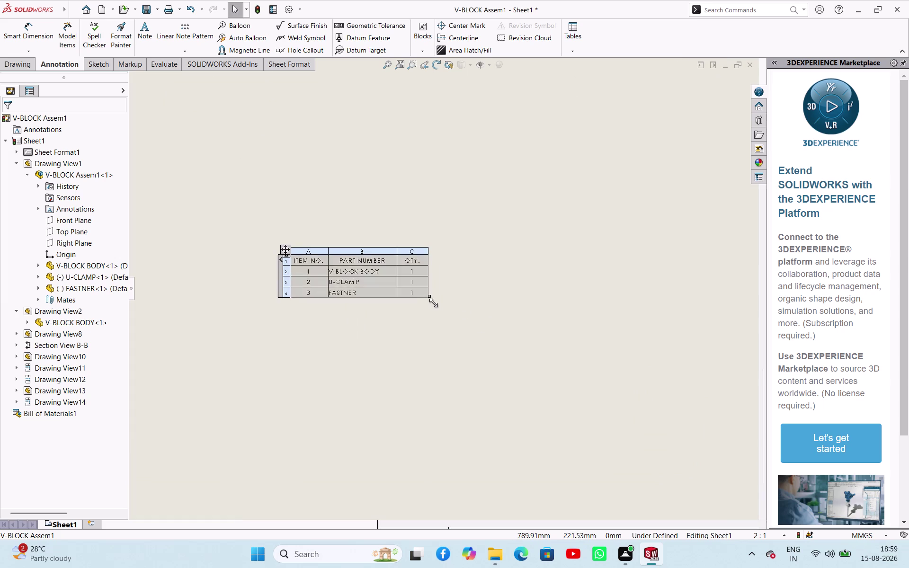
drag(432, 300, 713, 427)
scroll(up, 3)
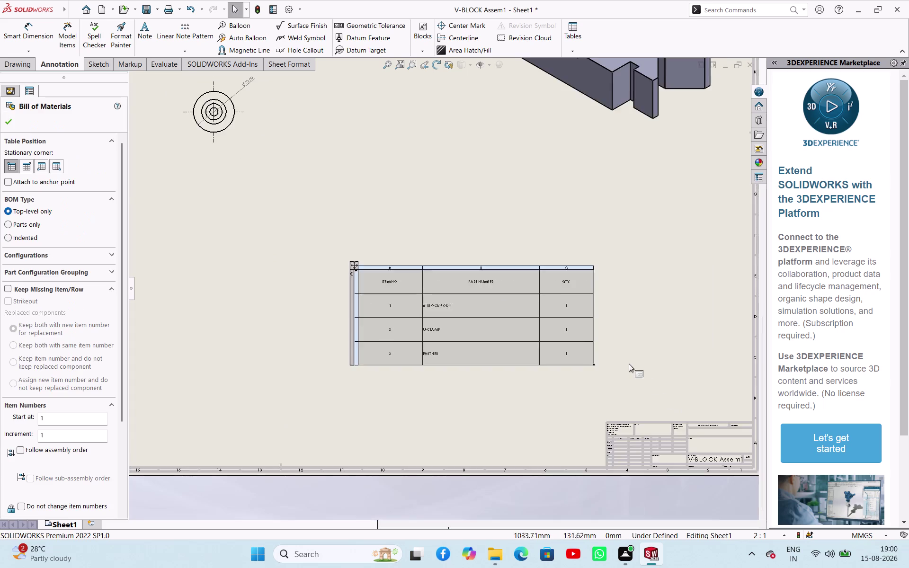
scroll(up, 3)
drag(547, 343, 560, 347)
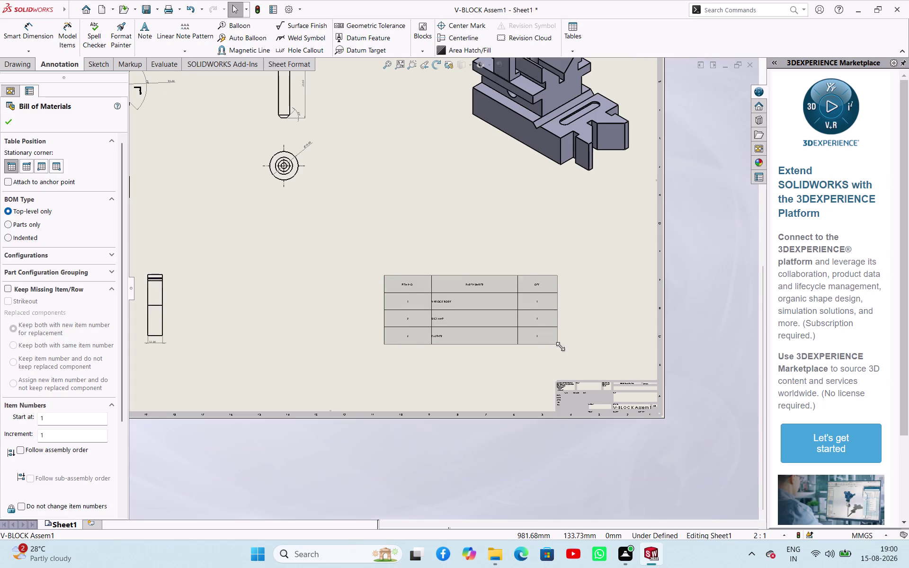
drag(560, 346, 586, 363)
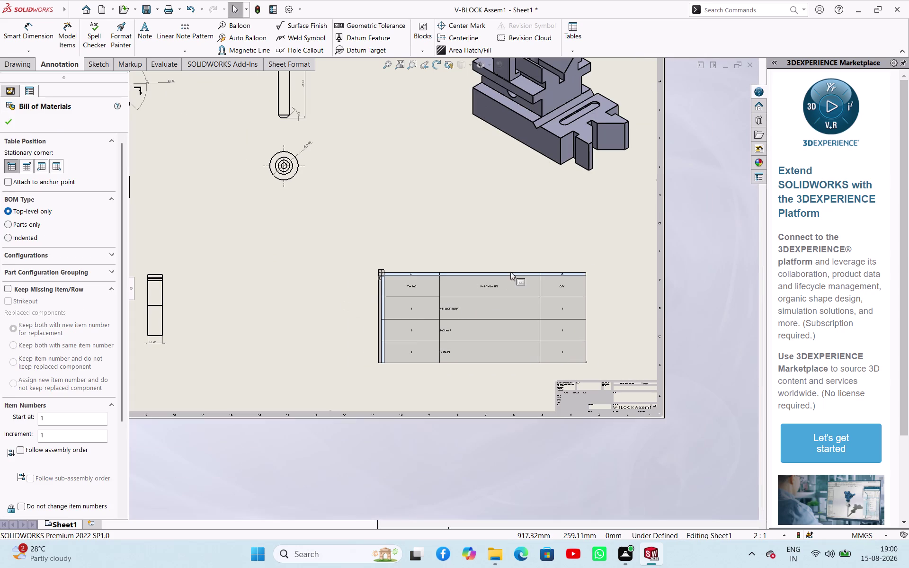
drag(488, 361, 487, 382)
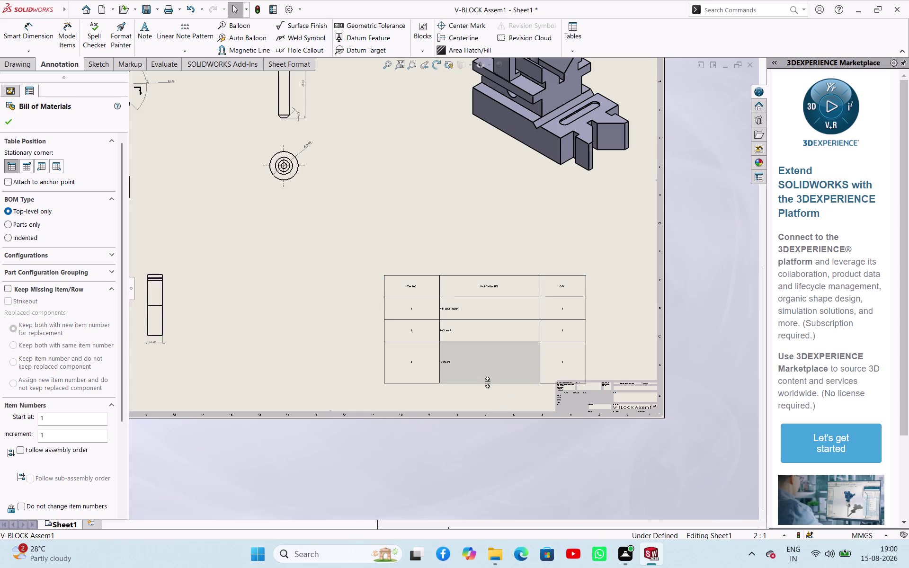
drag(488, 382, 487, 366)
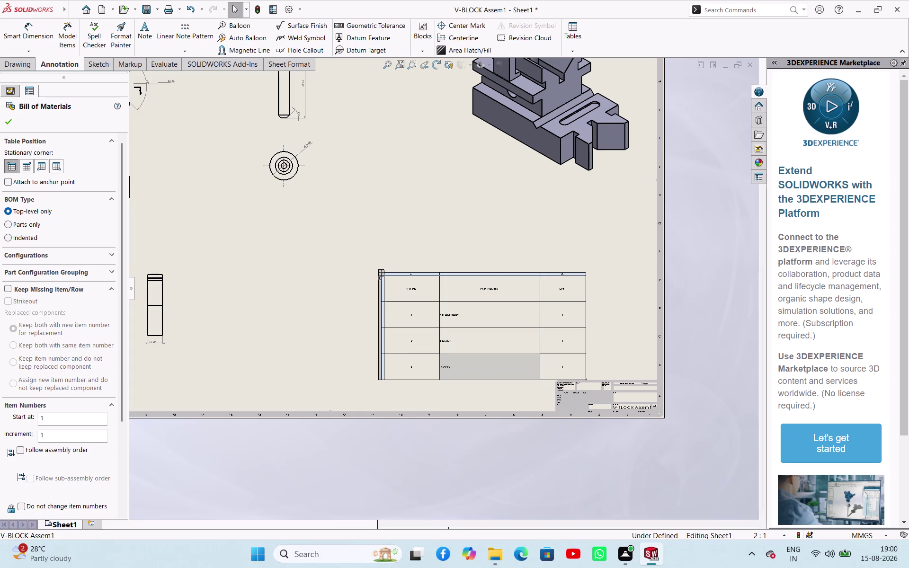
click(625, 311)
Readjust the BOM table so its rows are shorter.
scroll(up, 3)
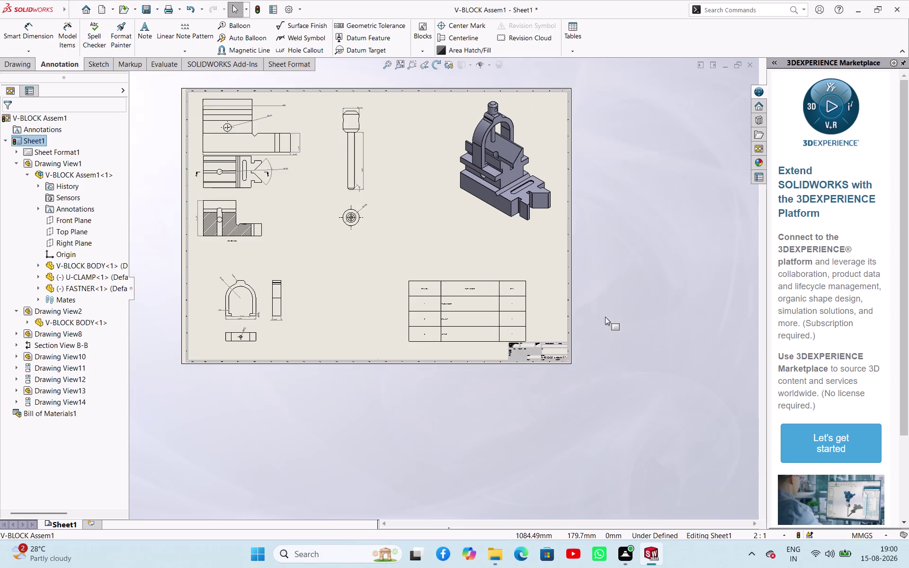
drag(469, 281, 465, 256)
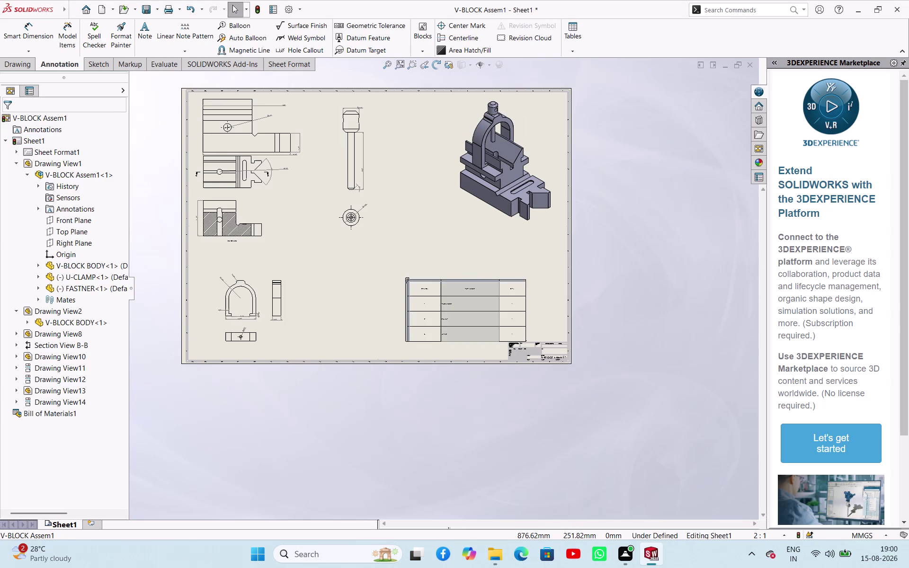
click(409, 236)
scroll(down, 3)
key(Escape)
key(Escape)
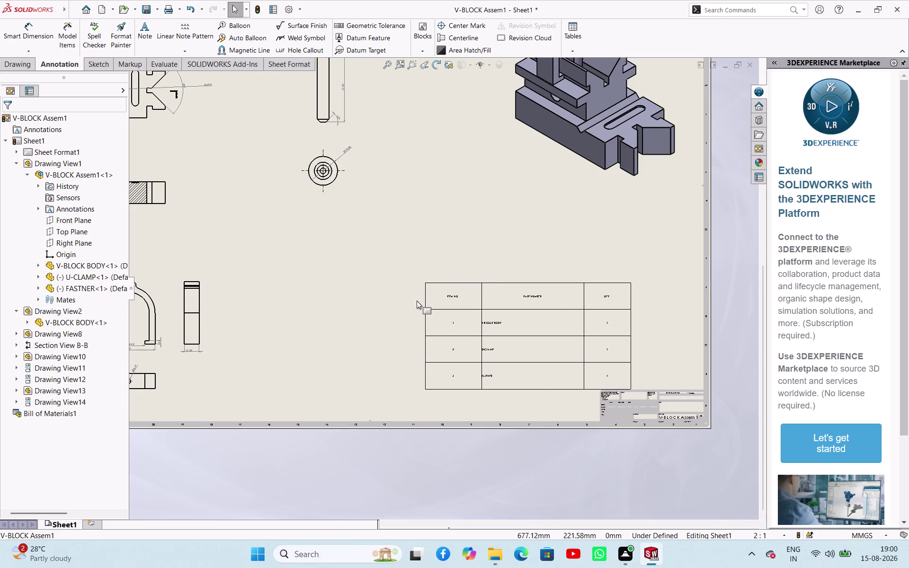
drag(426, 282, 389, 238)
drag(552, 390, 552, 387)
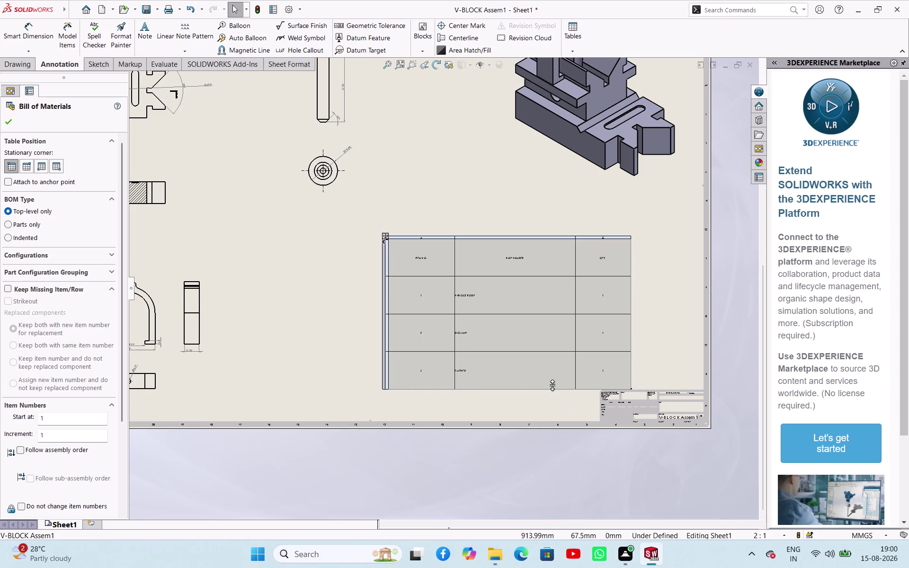
drag(552, 387, 561, 377)
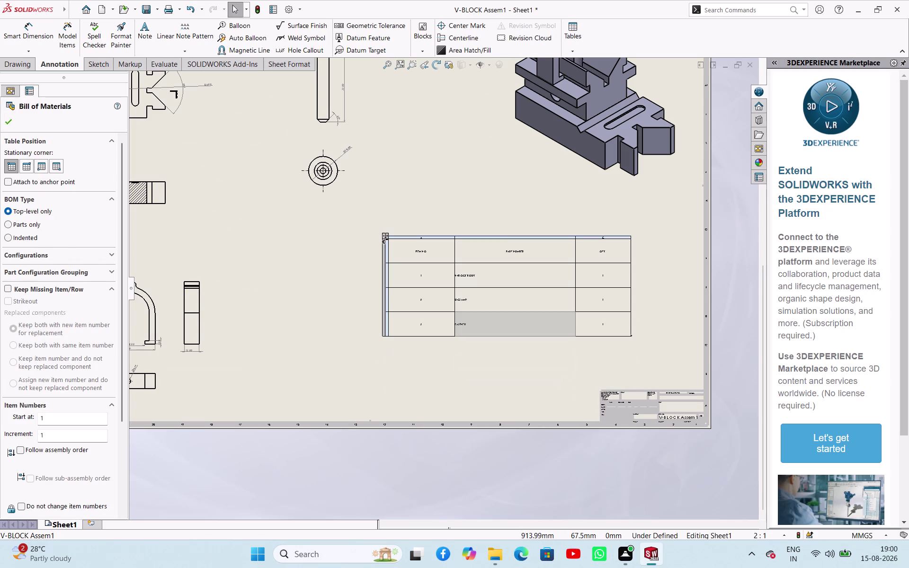
Select the BOM header row, starting from the ITEM NO. cell.
click(354, 293)
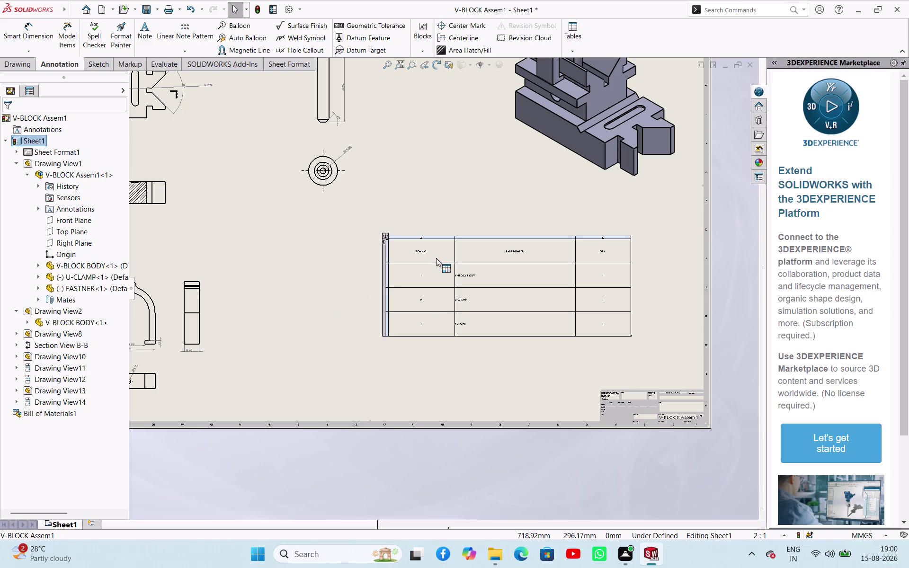
scroll(down, 3)
key(Escape)
key(Escape)
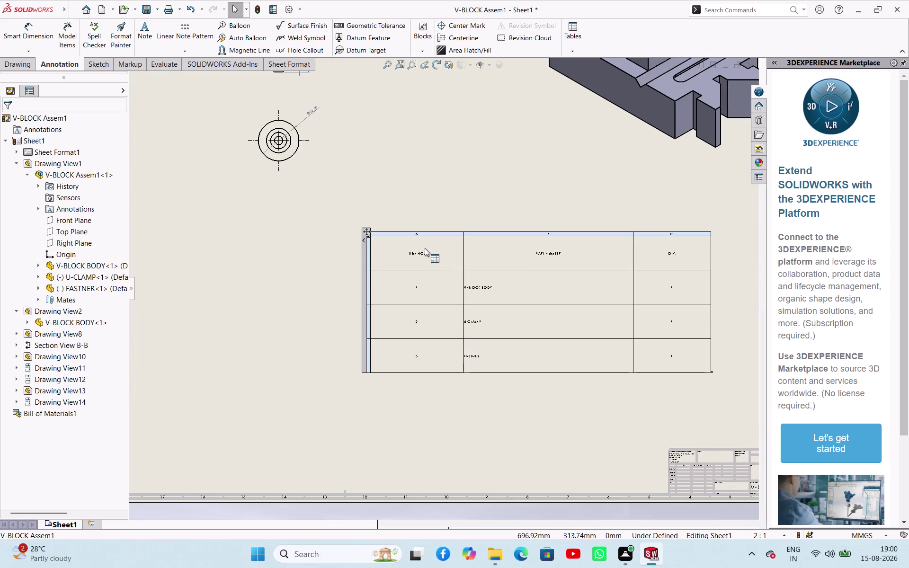
click(432, 251)
drag(532, 249, 544, 254)
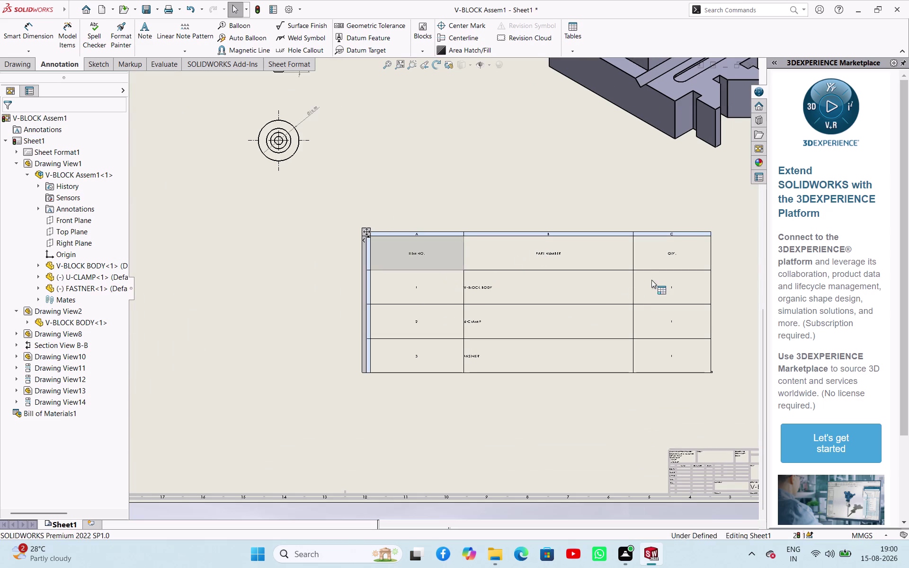
click(658, 257)
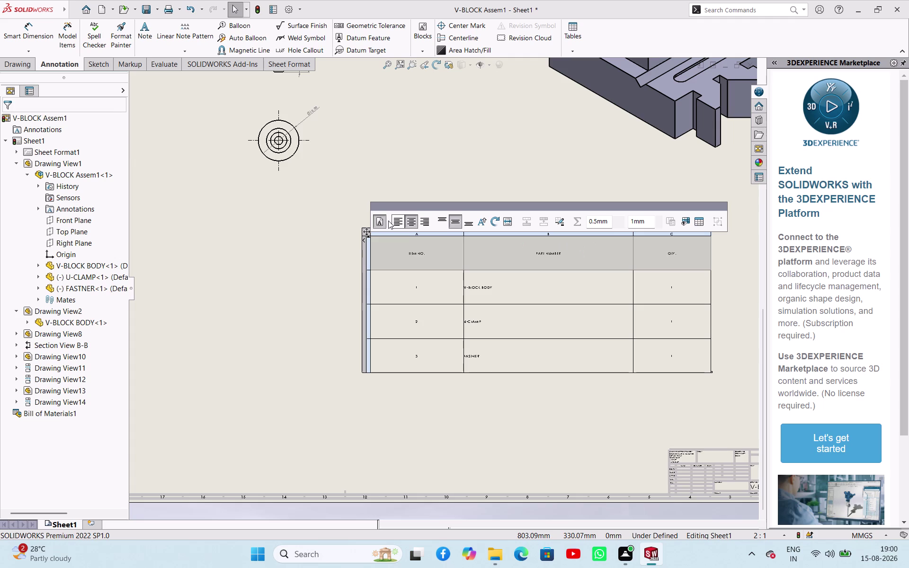
Set the BOM header text to size 26 and bold.
click(382, 219)
click(483, 217)
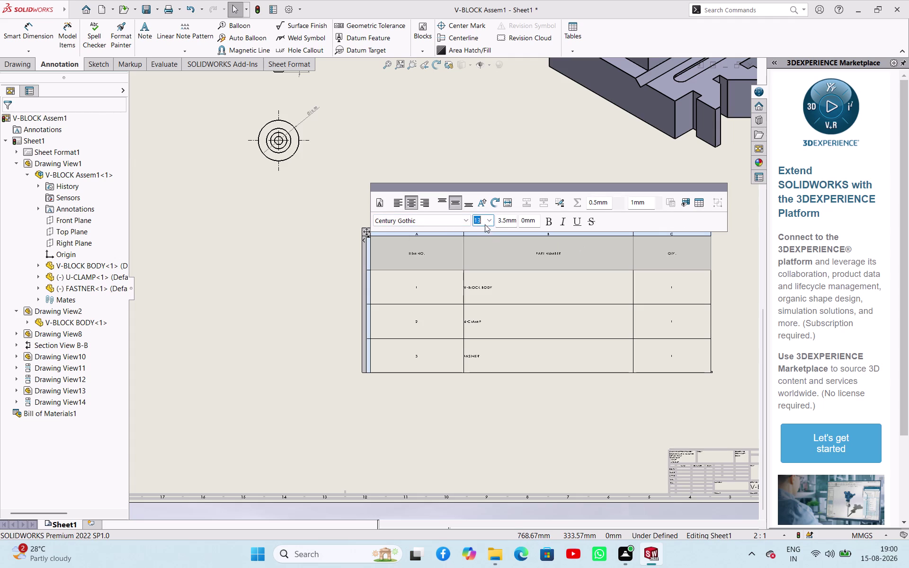
click(488, 223)
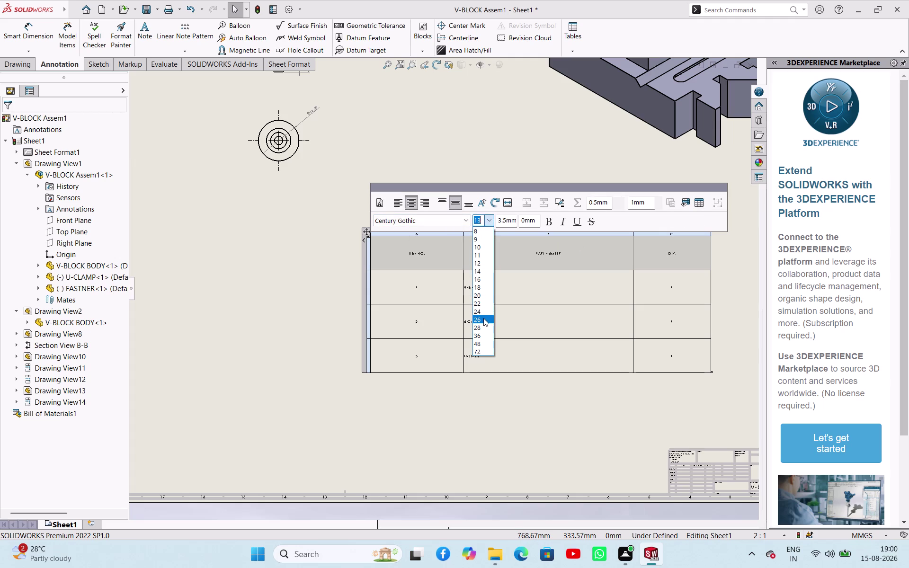
click(484, 318)
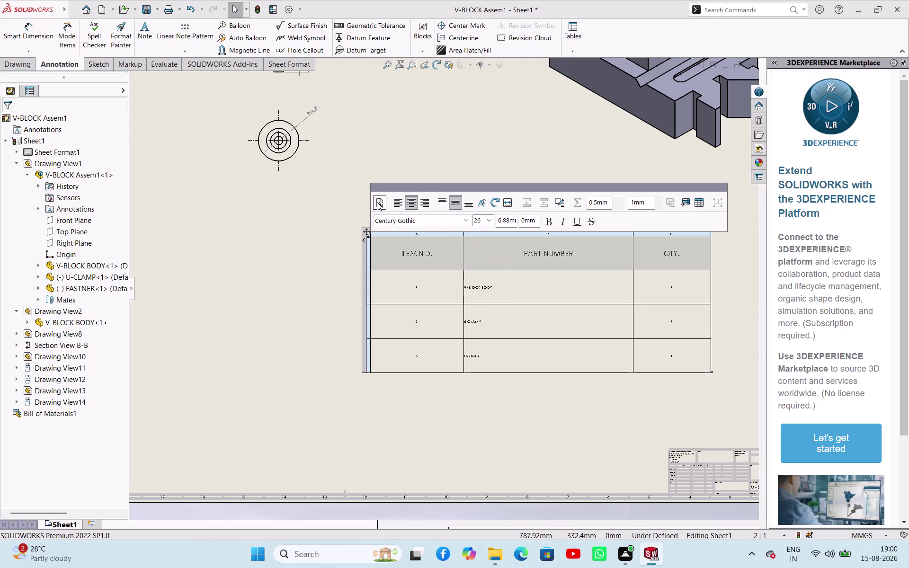
click(550, 221)
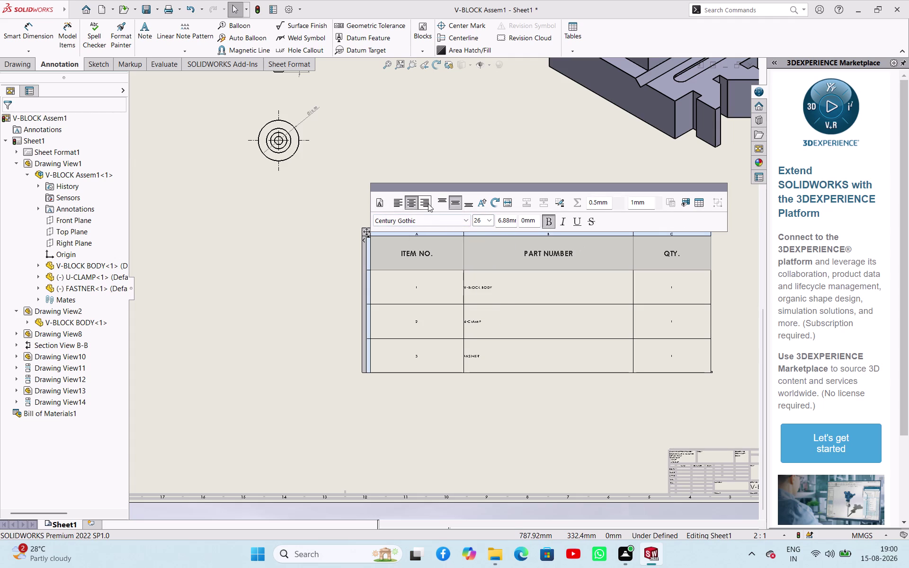
click(319, 208)
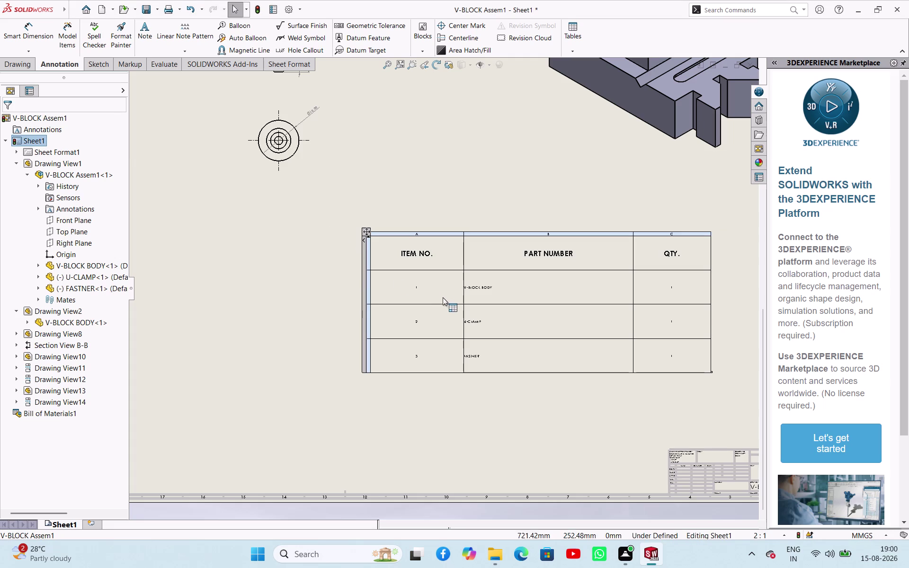
key(Escape)
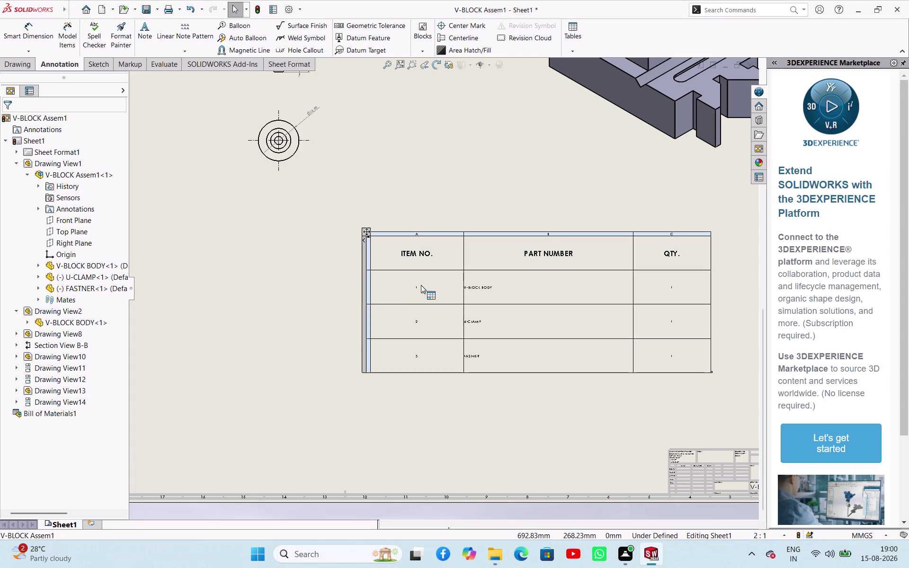
Format the ITEM NO. column entries 1, 2 and 3 as size 26 bold.
click(421, 285)
click(420, 318)
click(431, 350)
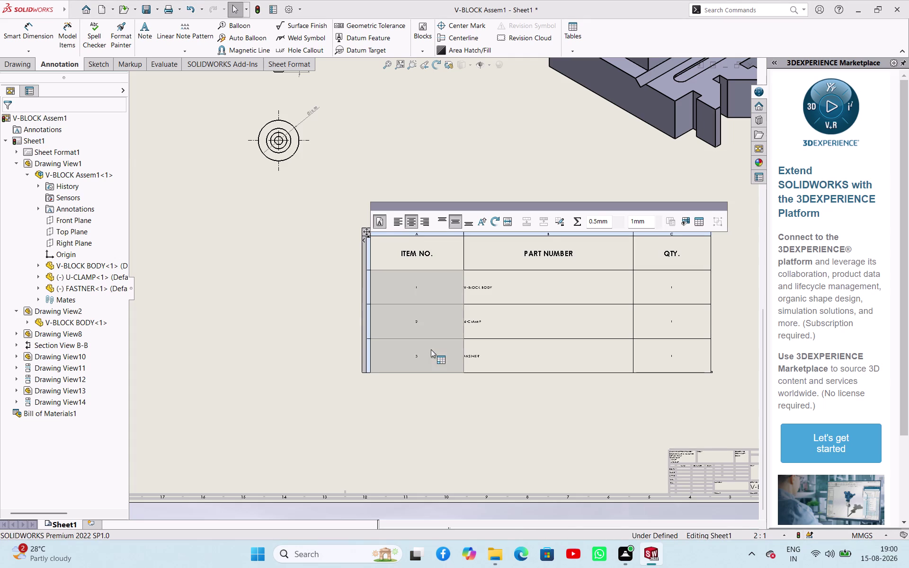
click(382, 222)
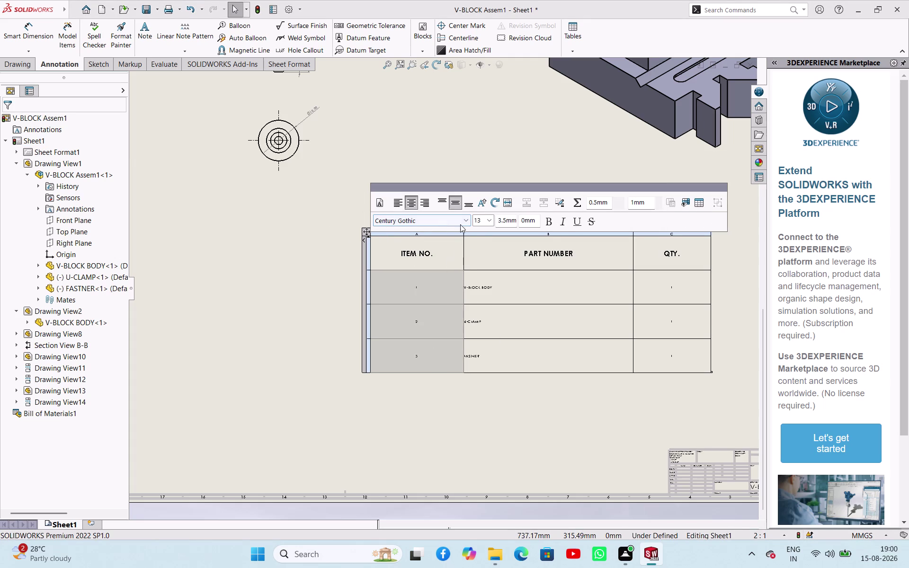
click(488, 221)
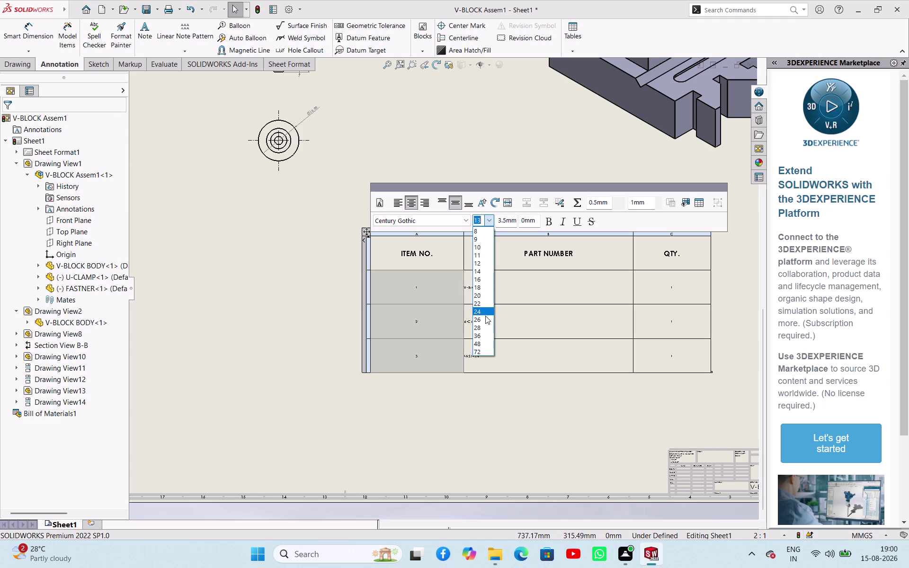
click(485, 316)
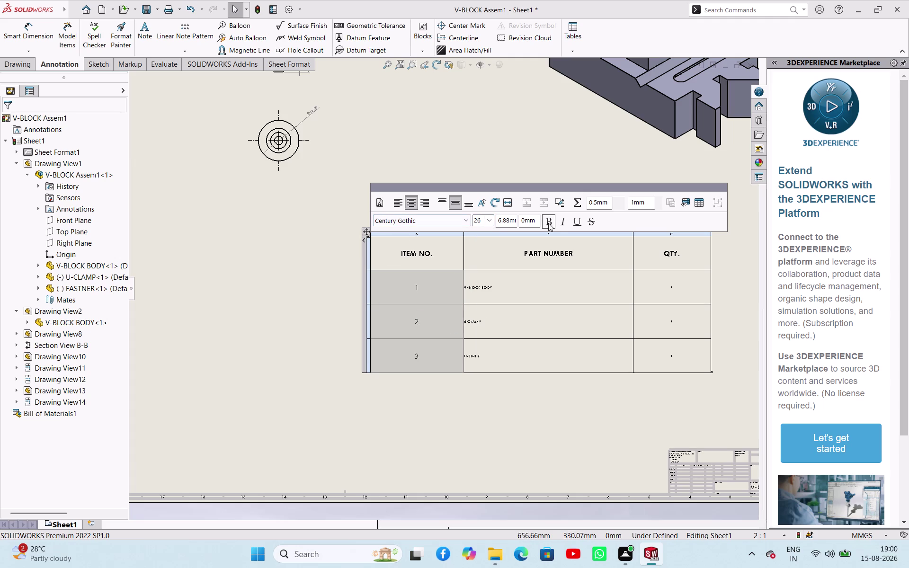
click(552, 221)
click(306, 275)
key(Escape)
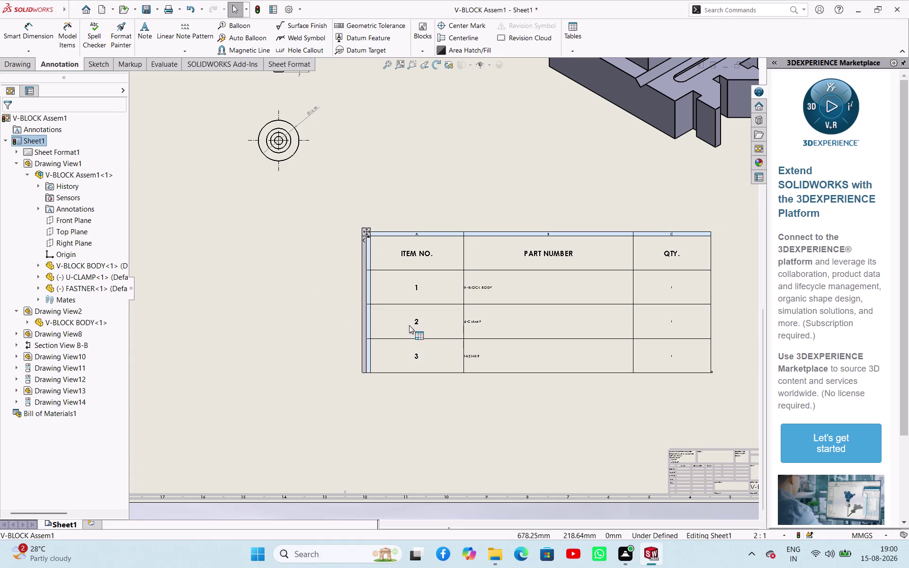
Select the whole PART NUMBER column for formatting.
click(509, 290)
click(517, 323)
click(533, 374)
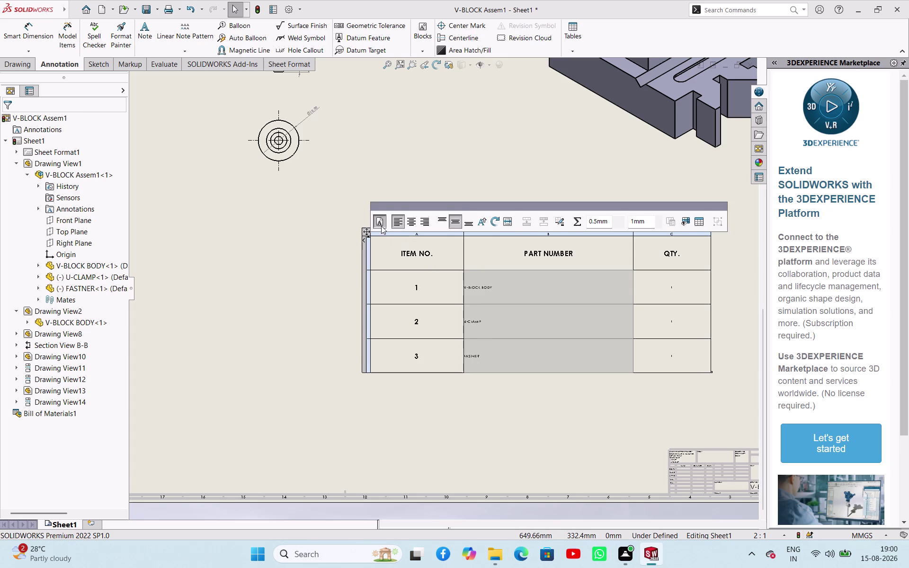
Set the BOM PART NUMBER column text to font size 26 and bold.
click(381, 222)
click(489, 224)
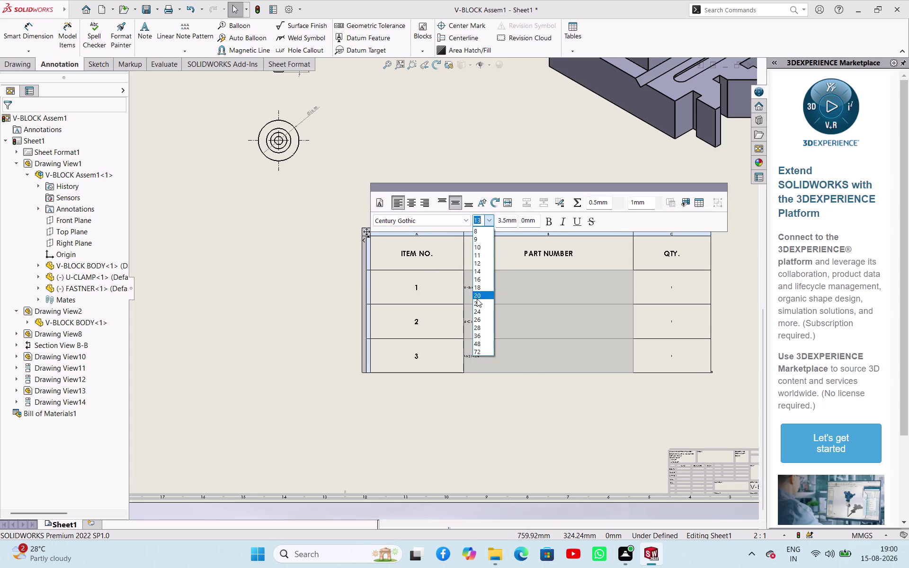
click(479, 319)
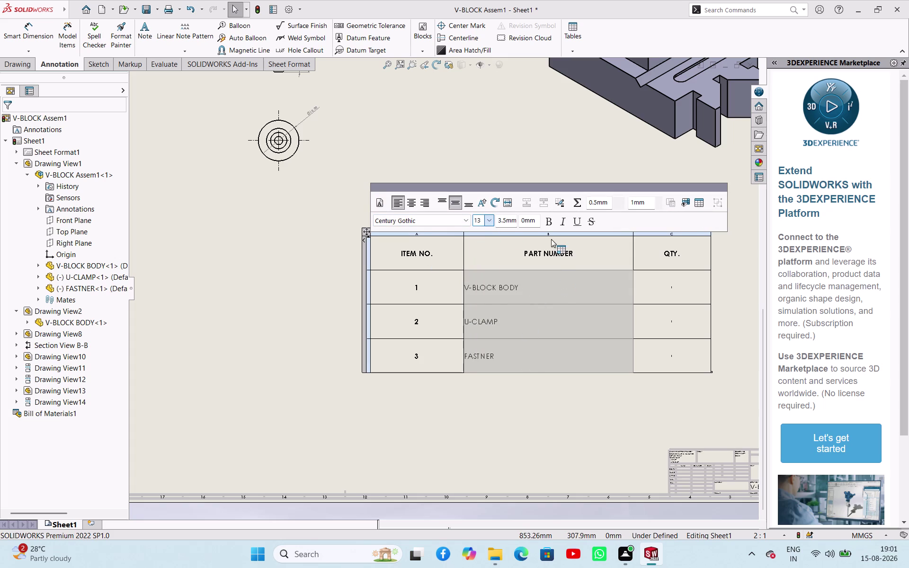
click(550, 225)
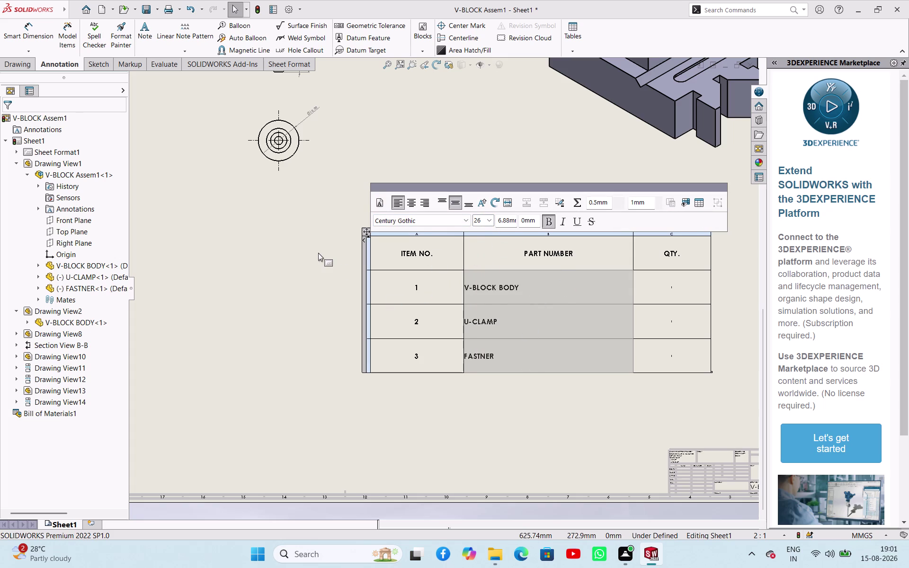
click(318, 253)
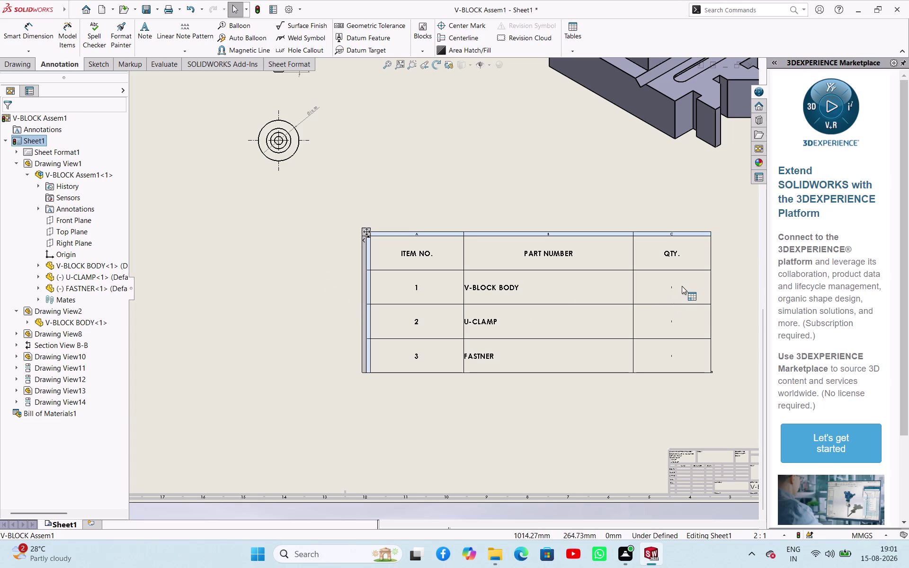
Set the QTY. column text to font size 26 and bold.
drag(678, 278, 680, 292)
click(682, 314)
click(664, 353)
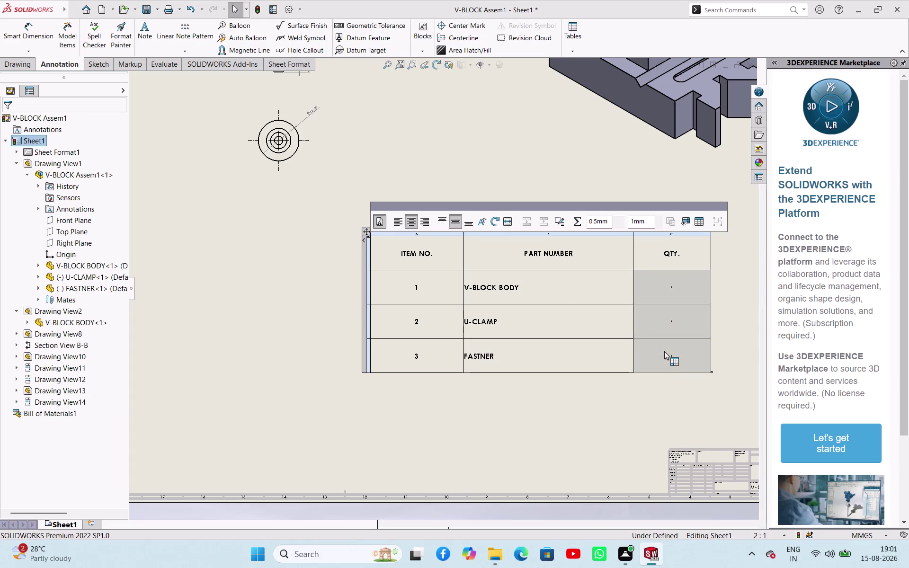
click(386, 219)
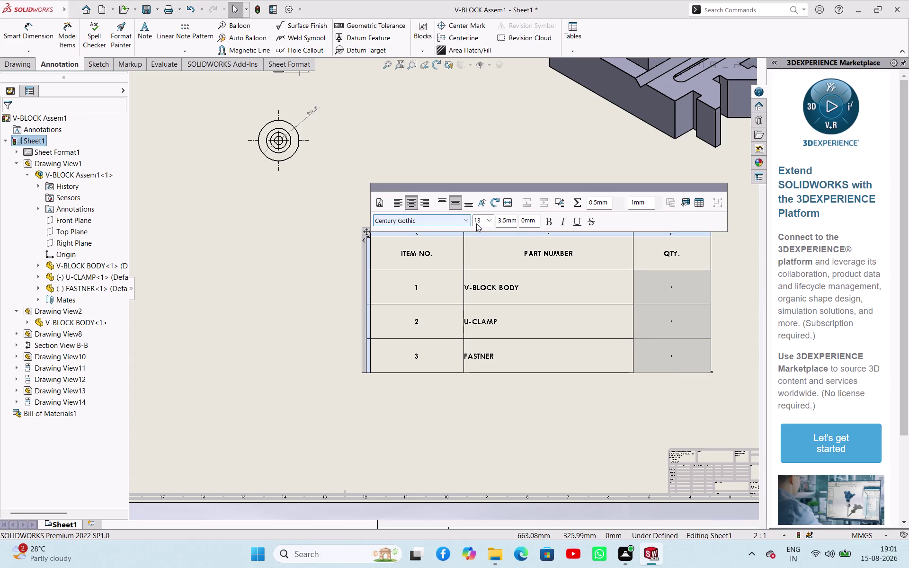
click(489, 219)
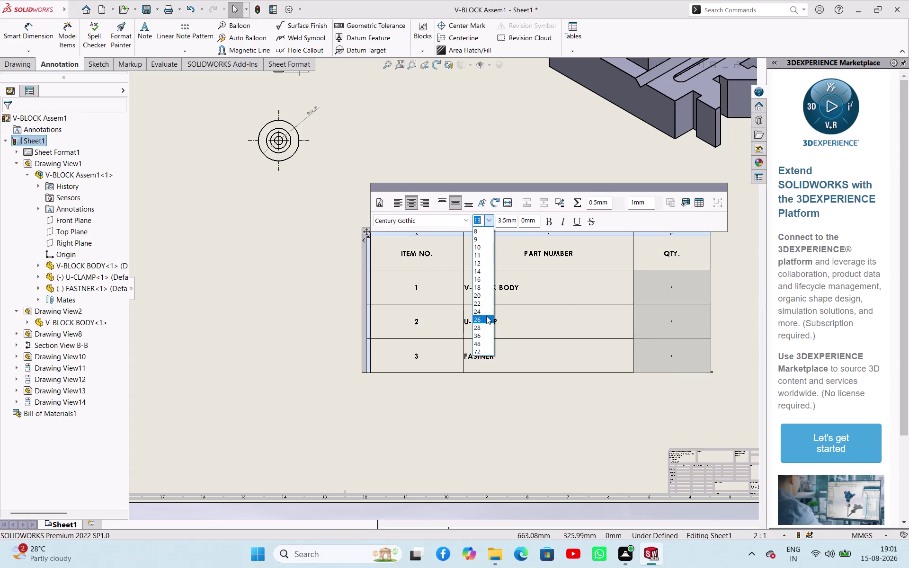
click(486, 316)
click(548, 220)
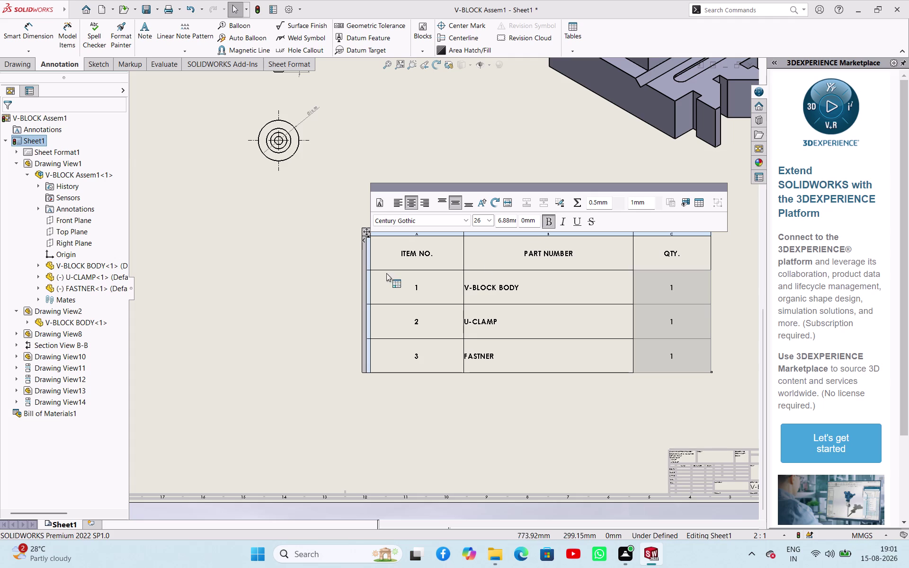
Close the text formatting options and zoom out to fit the sheet.
click(302, 233)
scroll(up, 3)
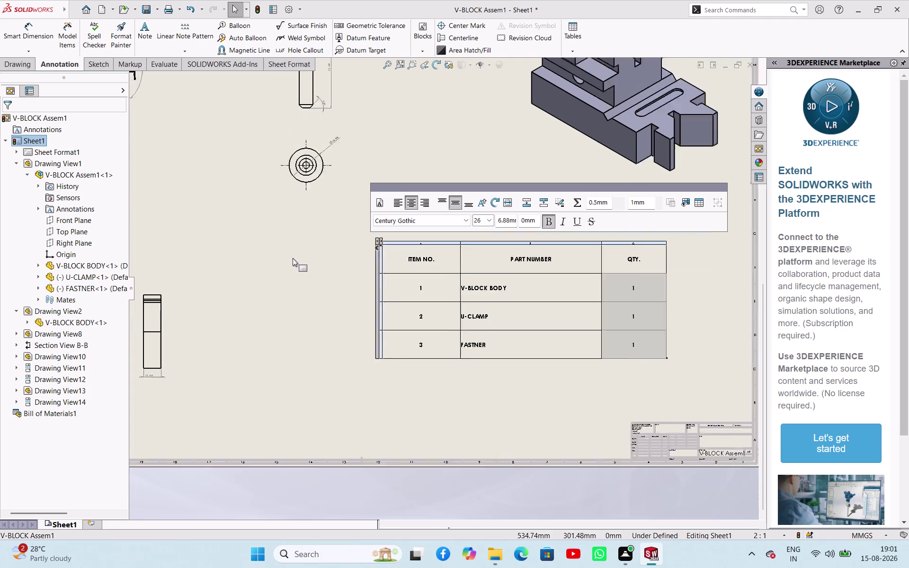
scroll(up, 3)
click(310, 272)
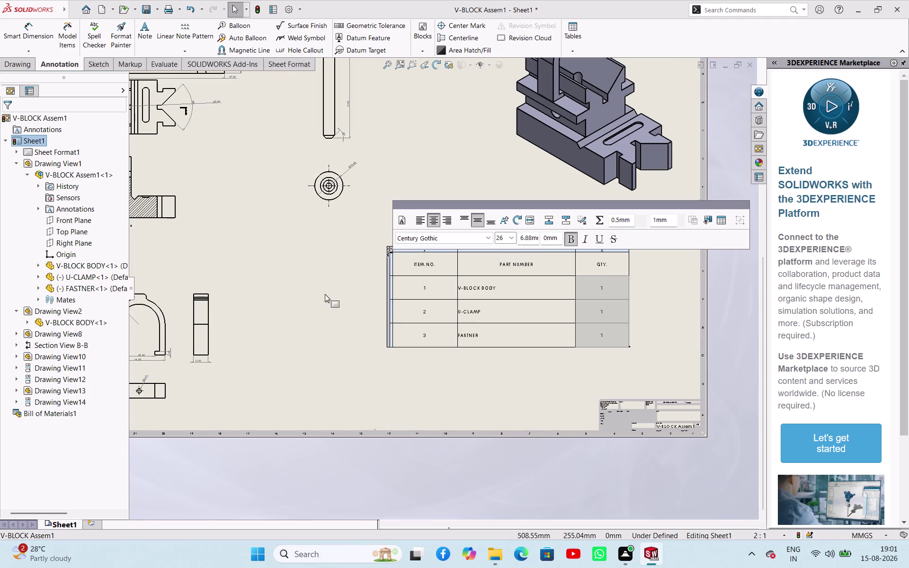
click(340, 298)
key(Escape)
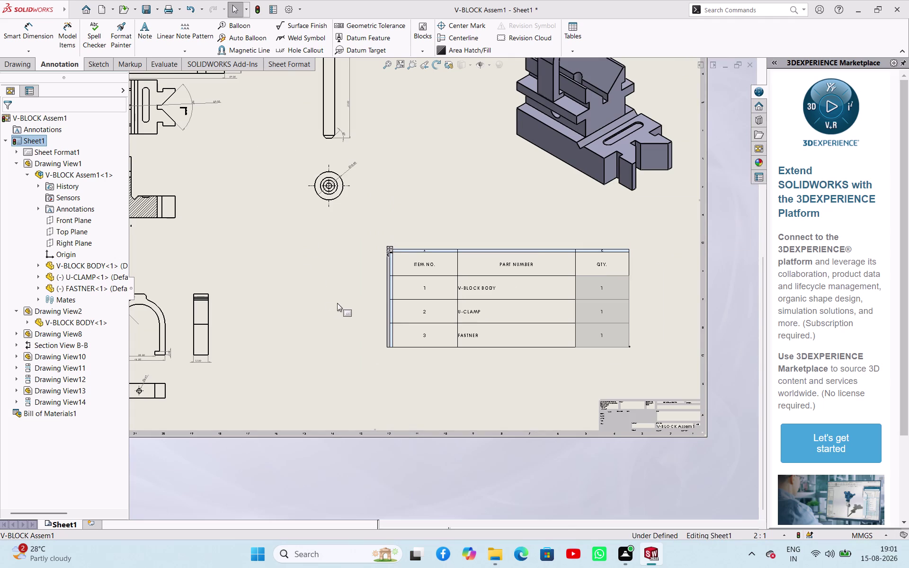
scroll(up, 3)
scroll(down, 3)
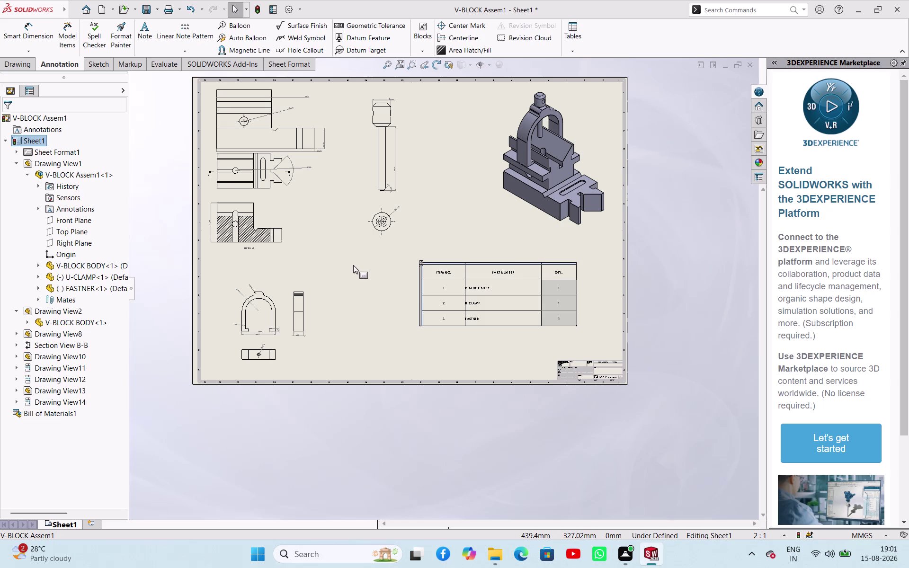
Start File > Save As for the V-BLOCK Assem1 drawing.
scroll(up, 3)
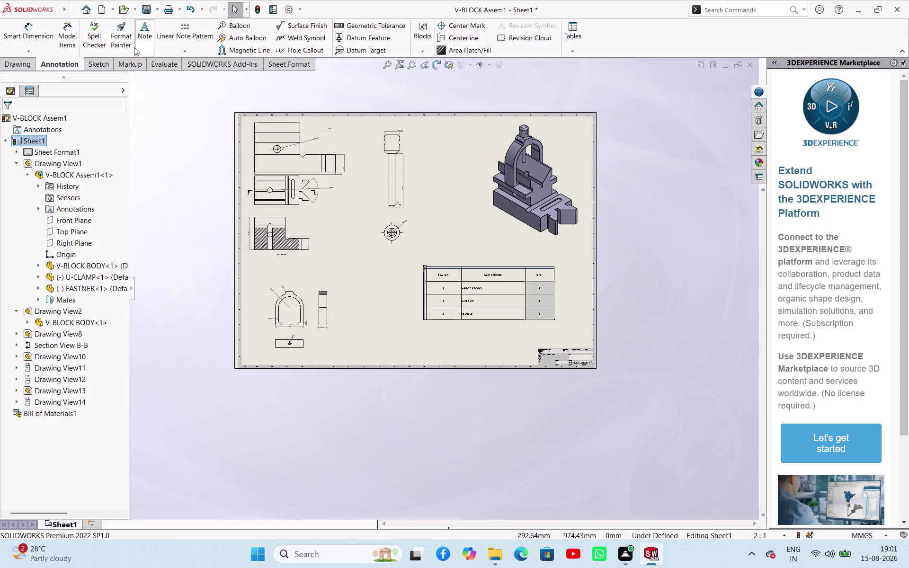
click(154, 12)
click(157, 37)
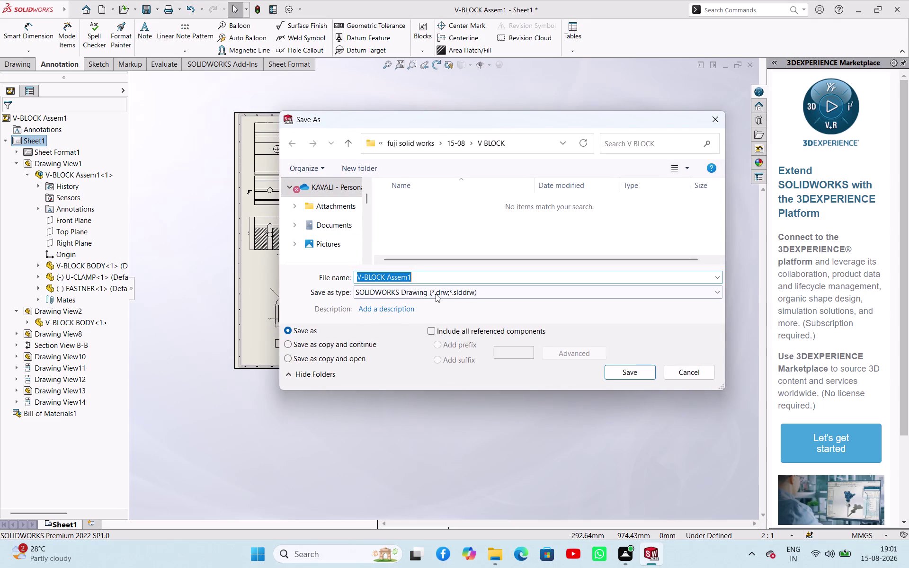
Set the save type to Adobe Portable Document Format (*.pdf).
click(451, 295)
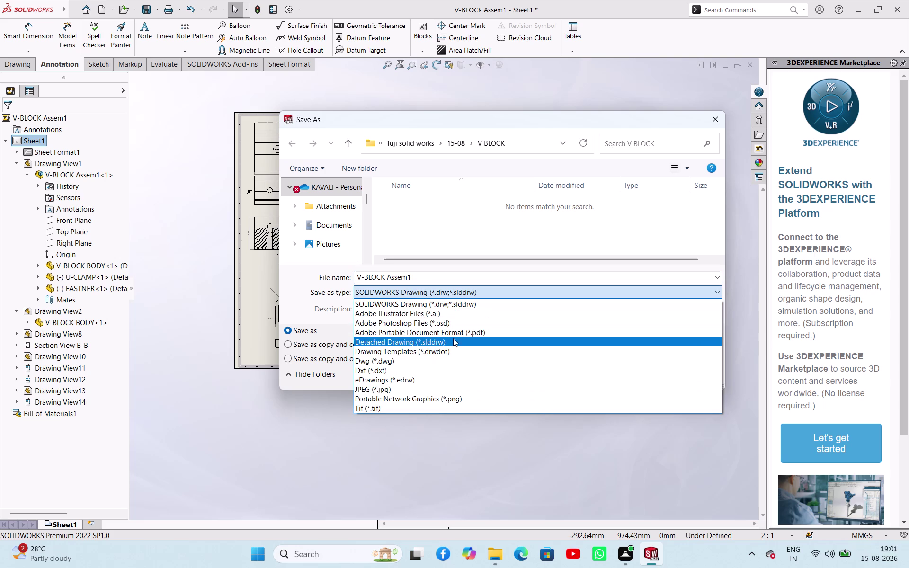
click(458, 335)
scroll(down, 3)
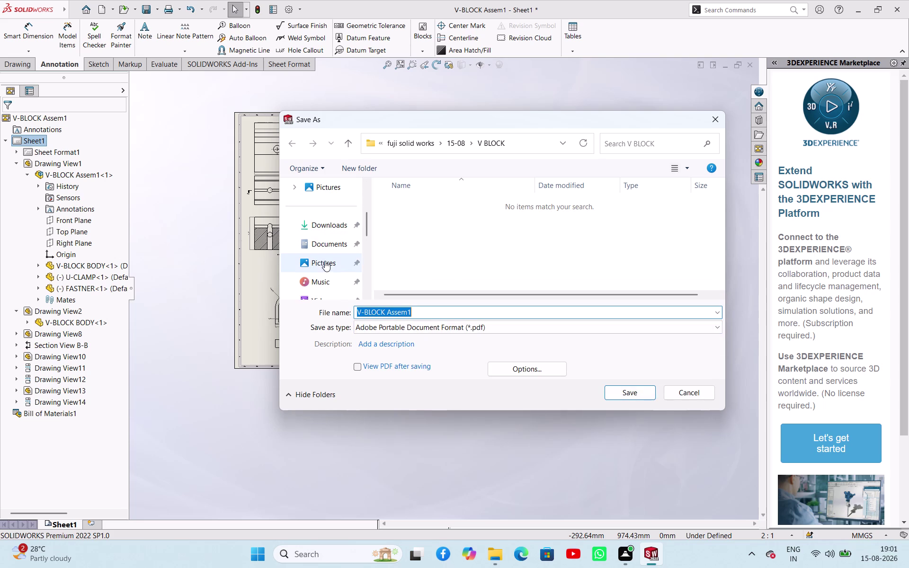
scroll(down, 3)
scroll(up, 3)
scroll(down, 3)
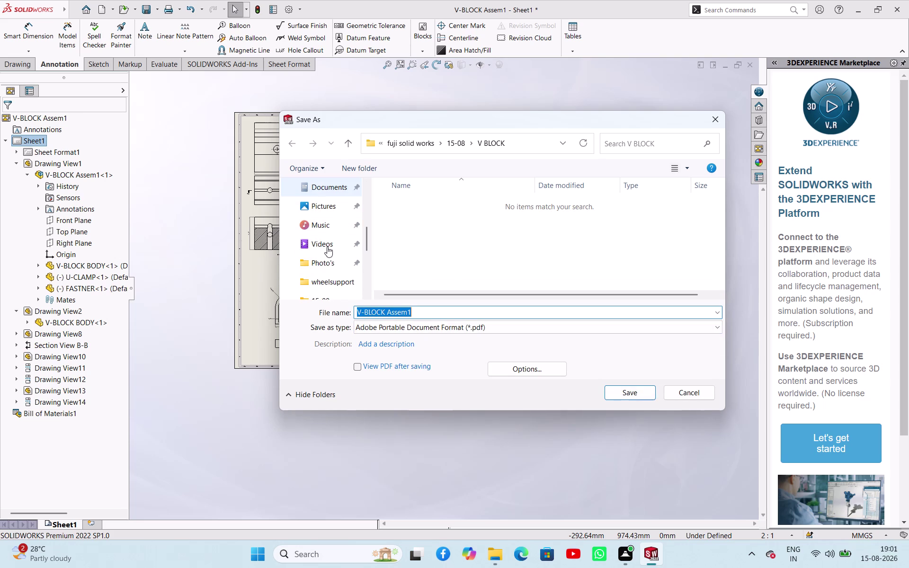
scroll(up, 3)
scroll(down, 3)
scroll(down, 3)
scroll(down, 3)
scroll(down, 3)
scroll(up, 3)
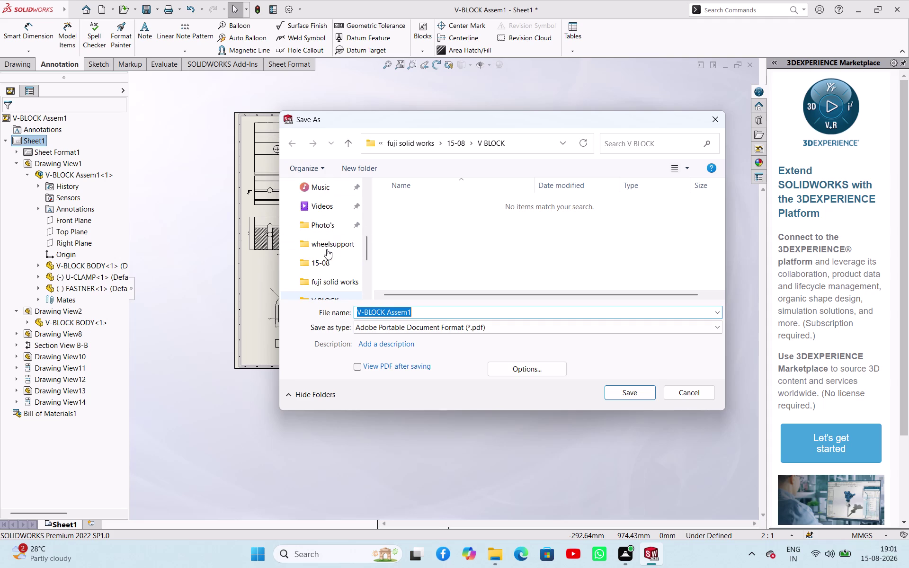
scroll(down, 3)
Save the drawing as a PDF in the fuji solid works folder.
double_click(338, 227)
double_click(418, 209)
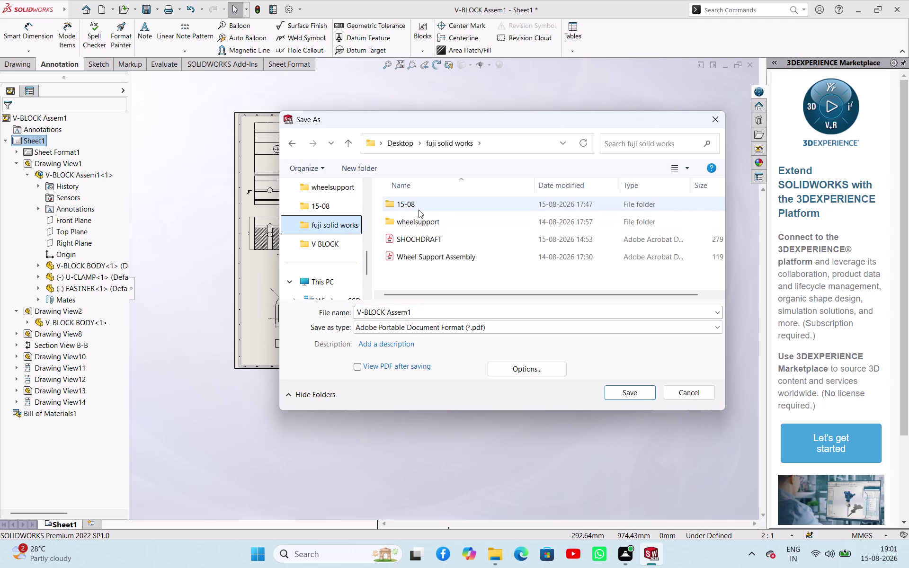
click(628, 389)
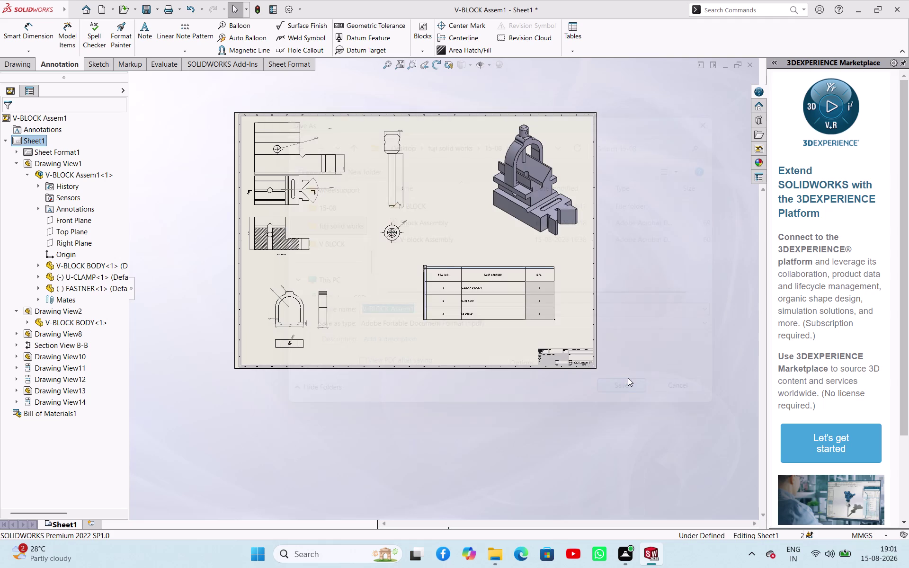